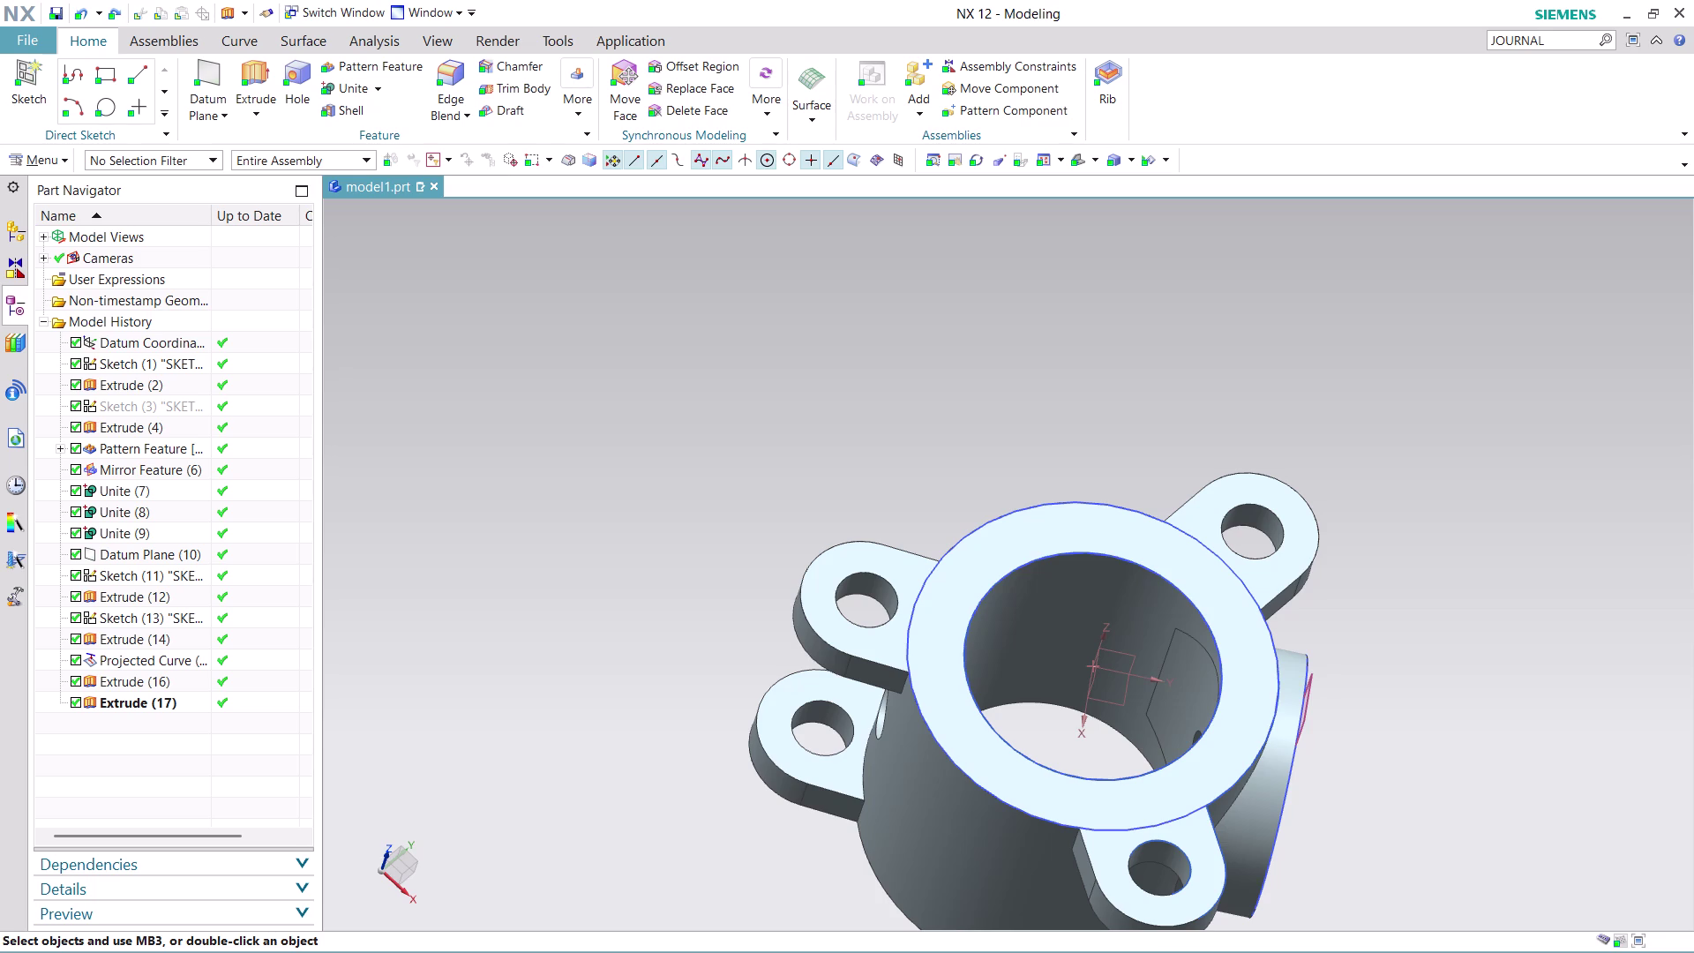
Orbit to view the side boss, then start a task-environment sketch and abandon it.
scroll(down, 3)
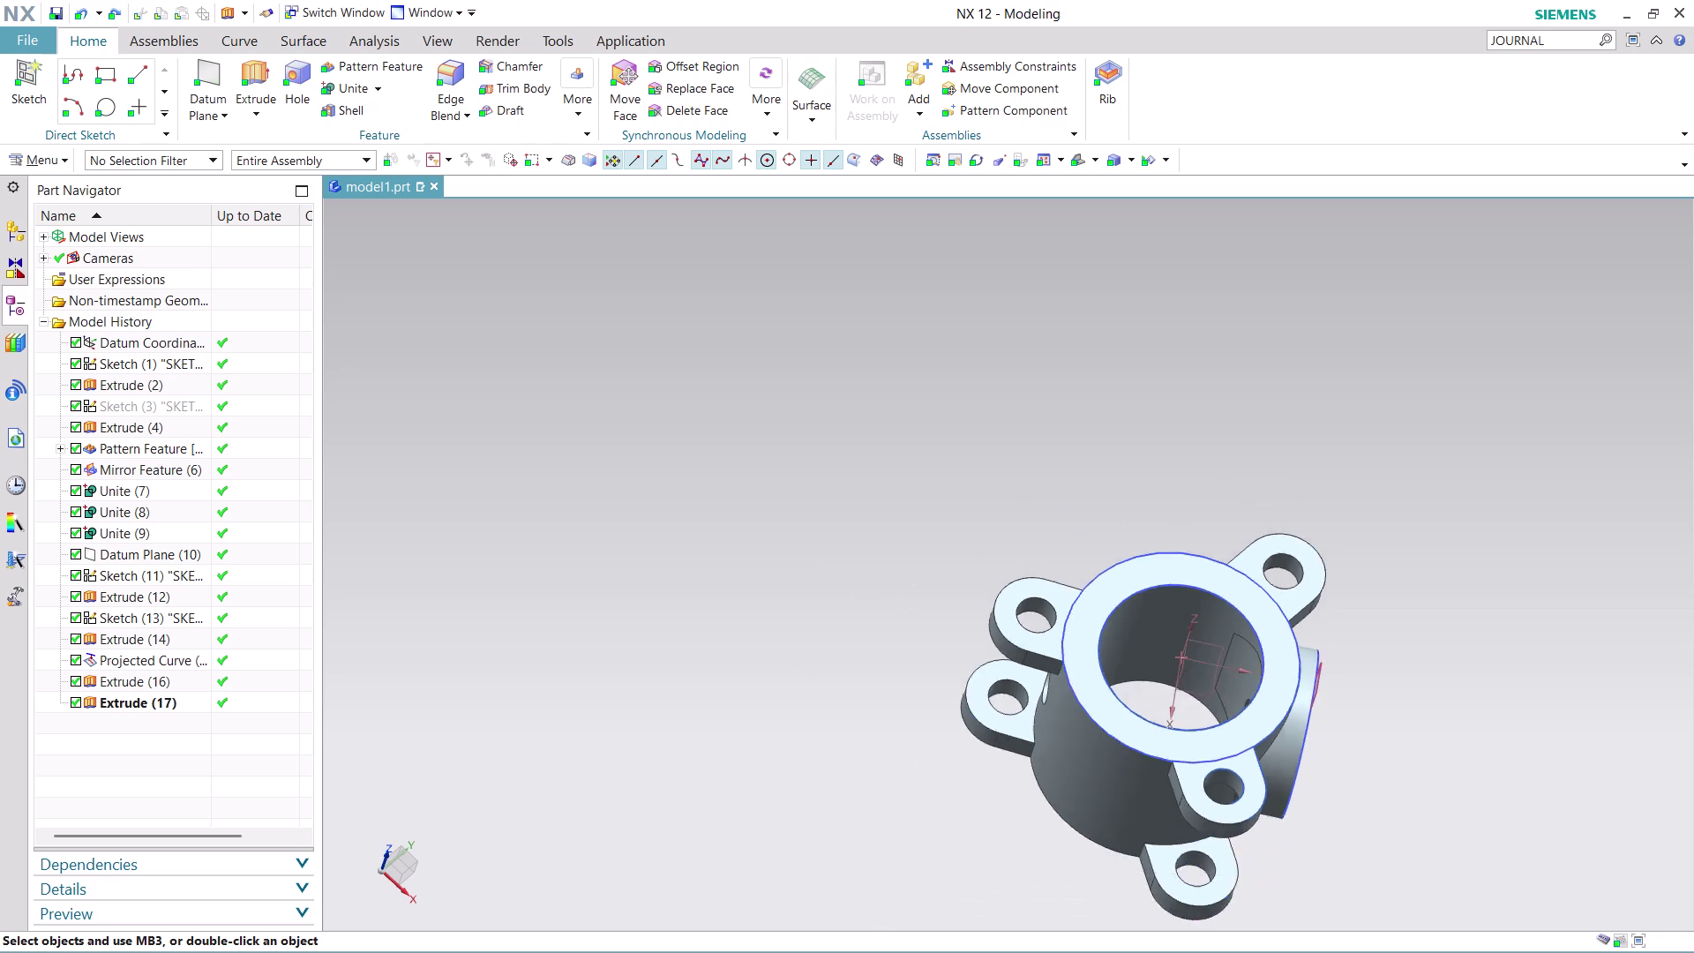
scroll(down, 3)
scroll(up, 3)
scroll(up, 3)
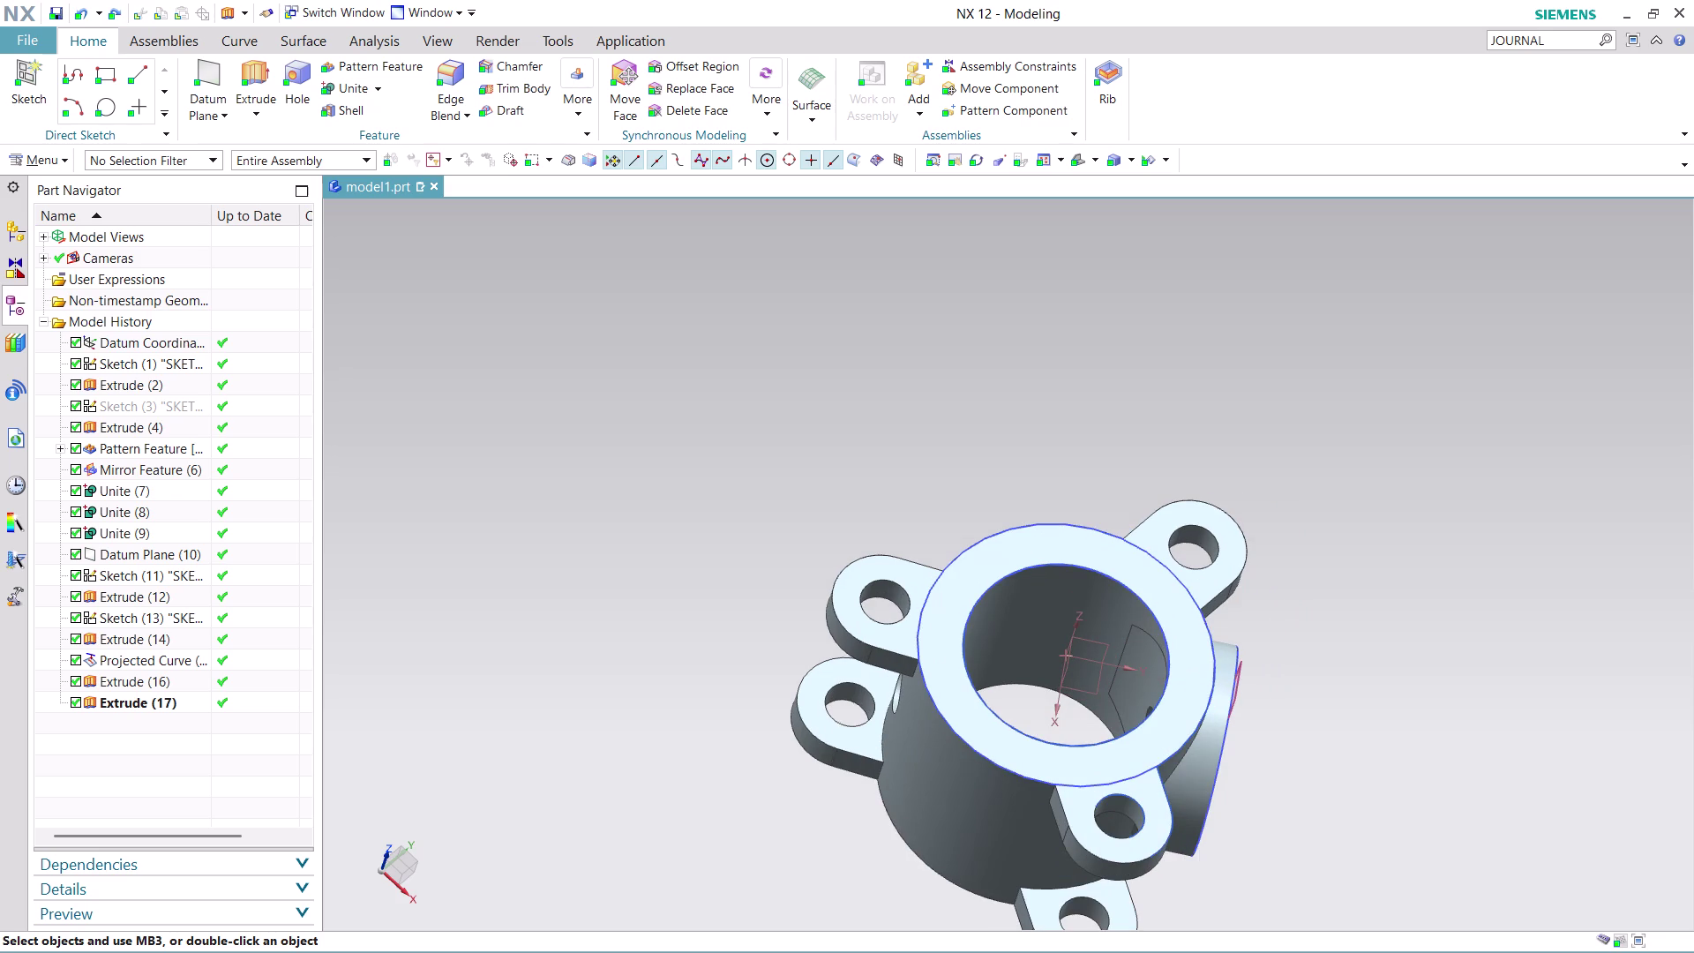
middle_drag(1398, 576, 1361, 549)
scroll(up, 3)
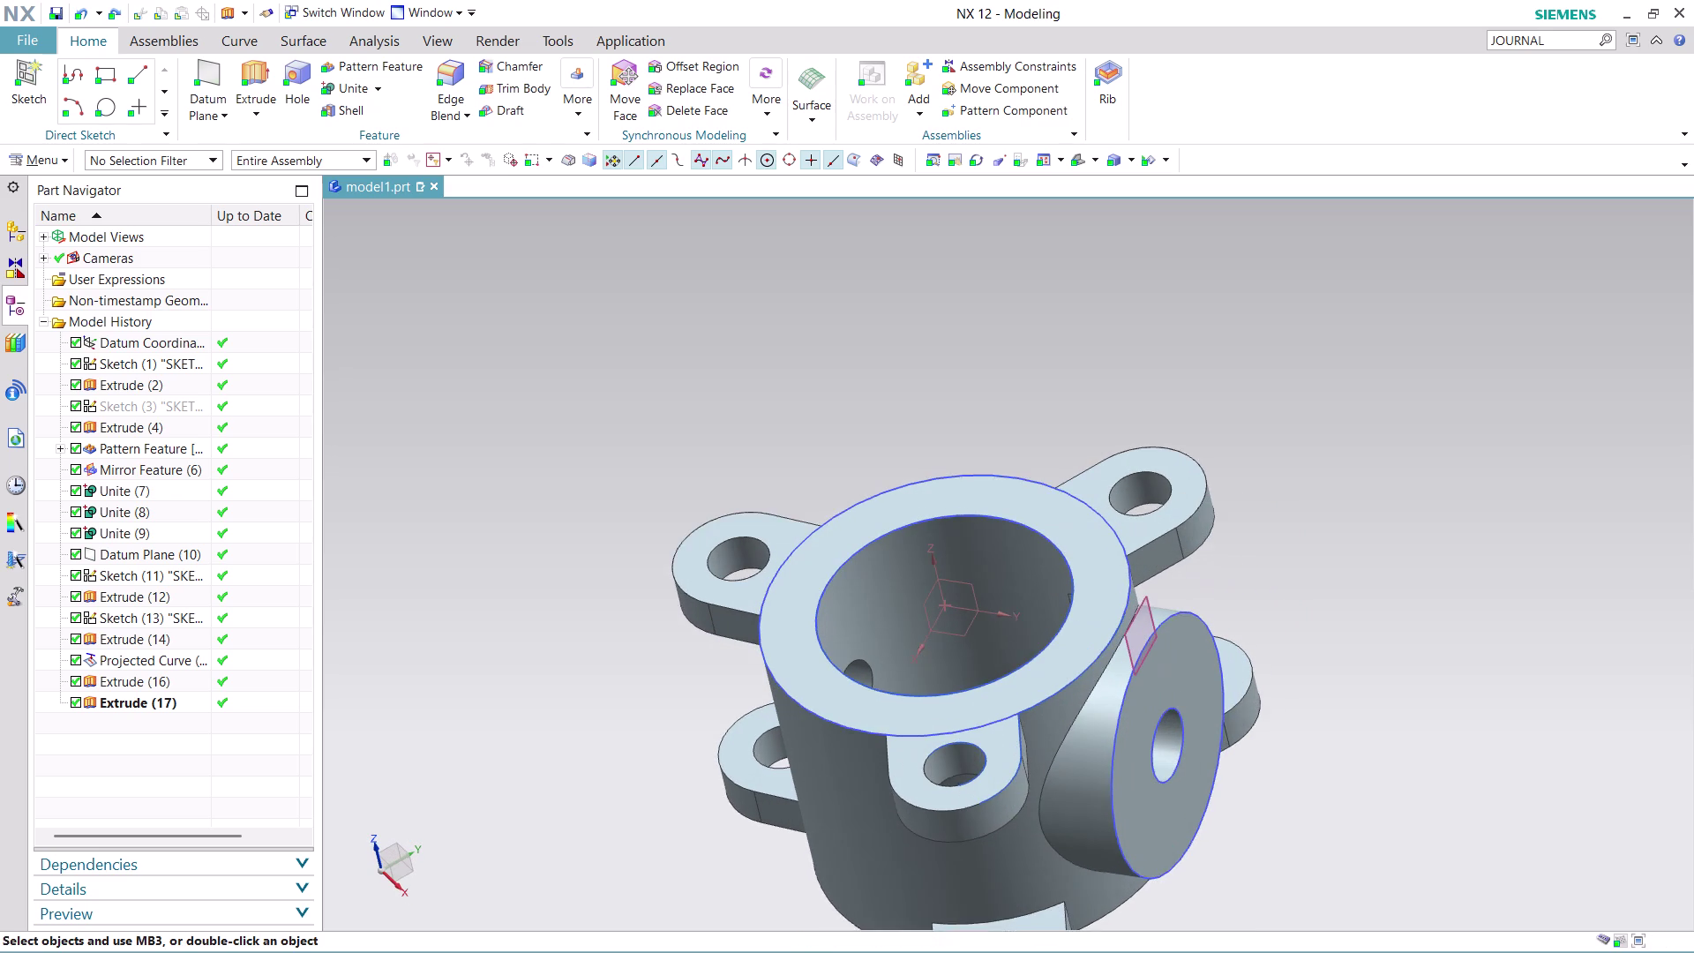
scroll(up, 3)
scroll(down, 3)
scroll(up, 3)
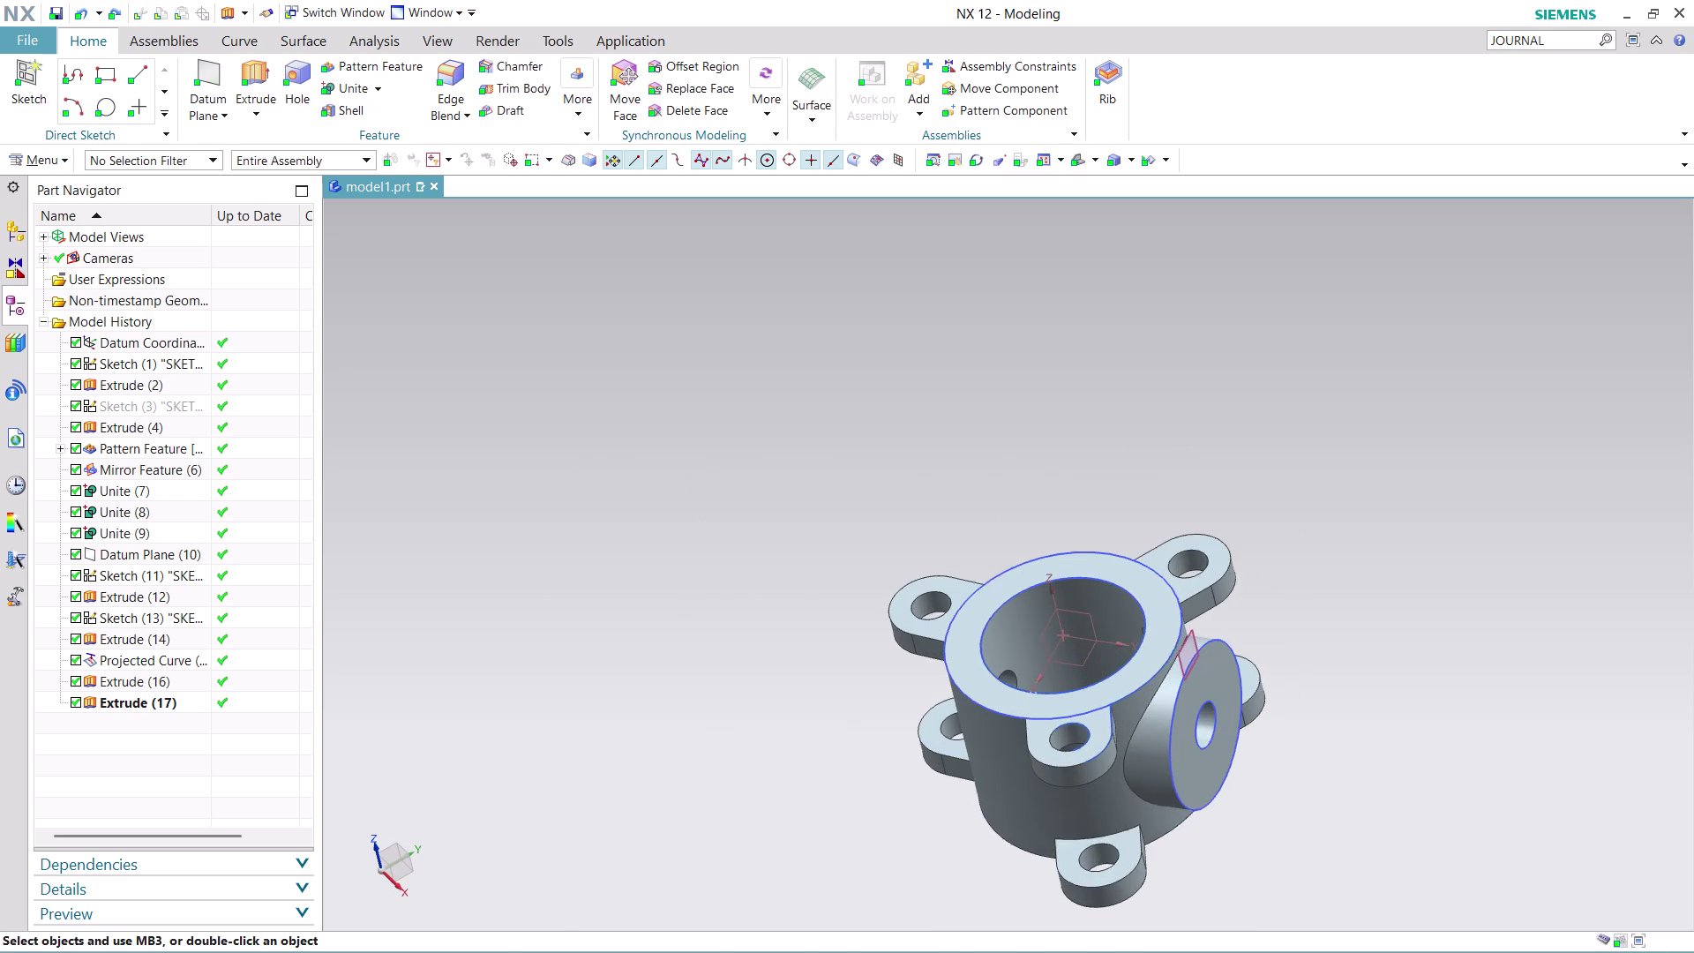
scroll(up, 3)
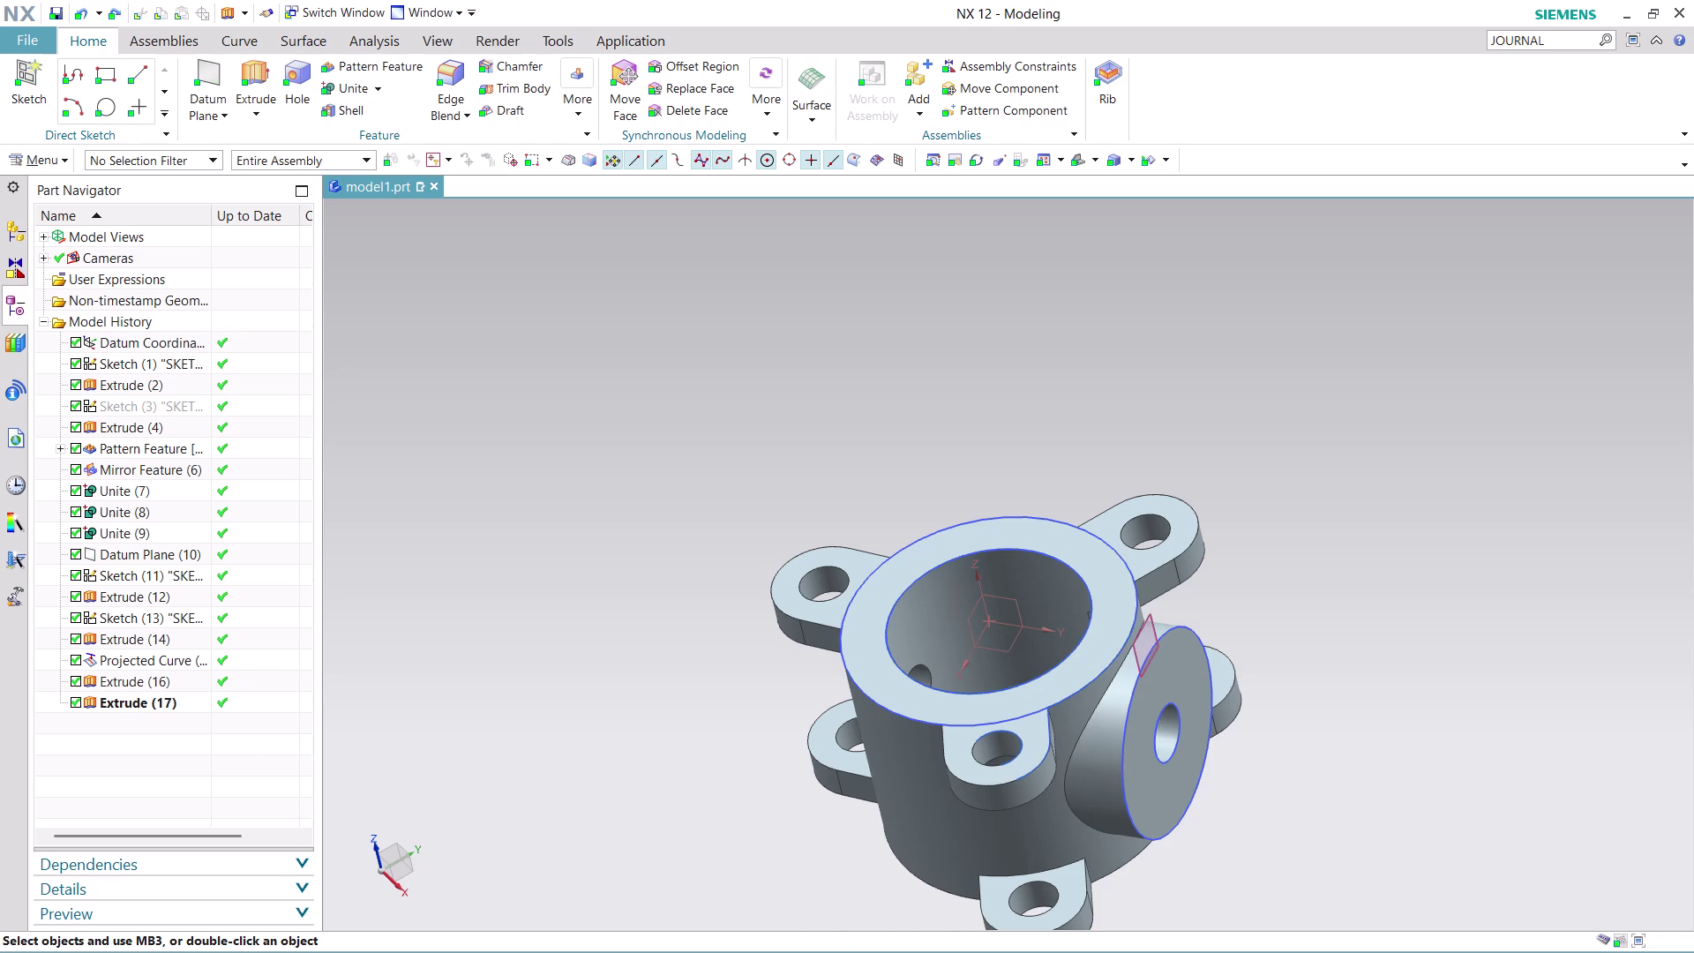
click(45, 156)
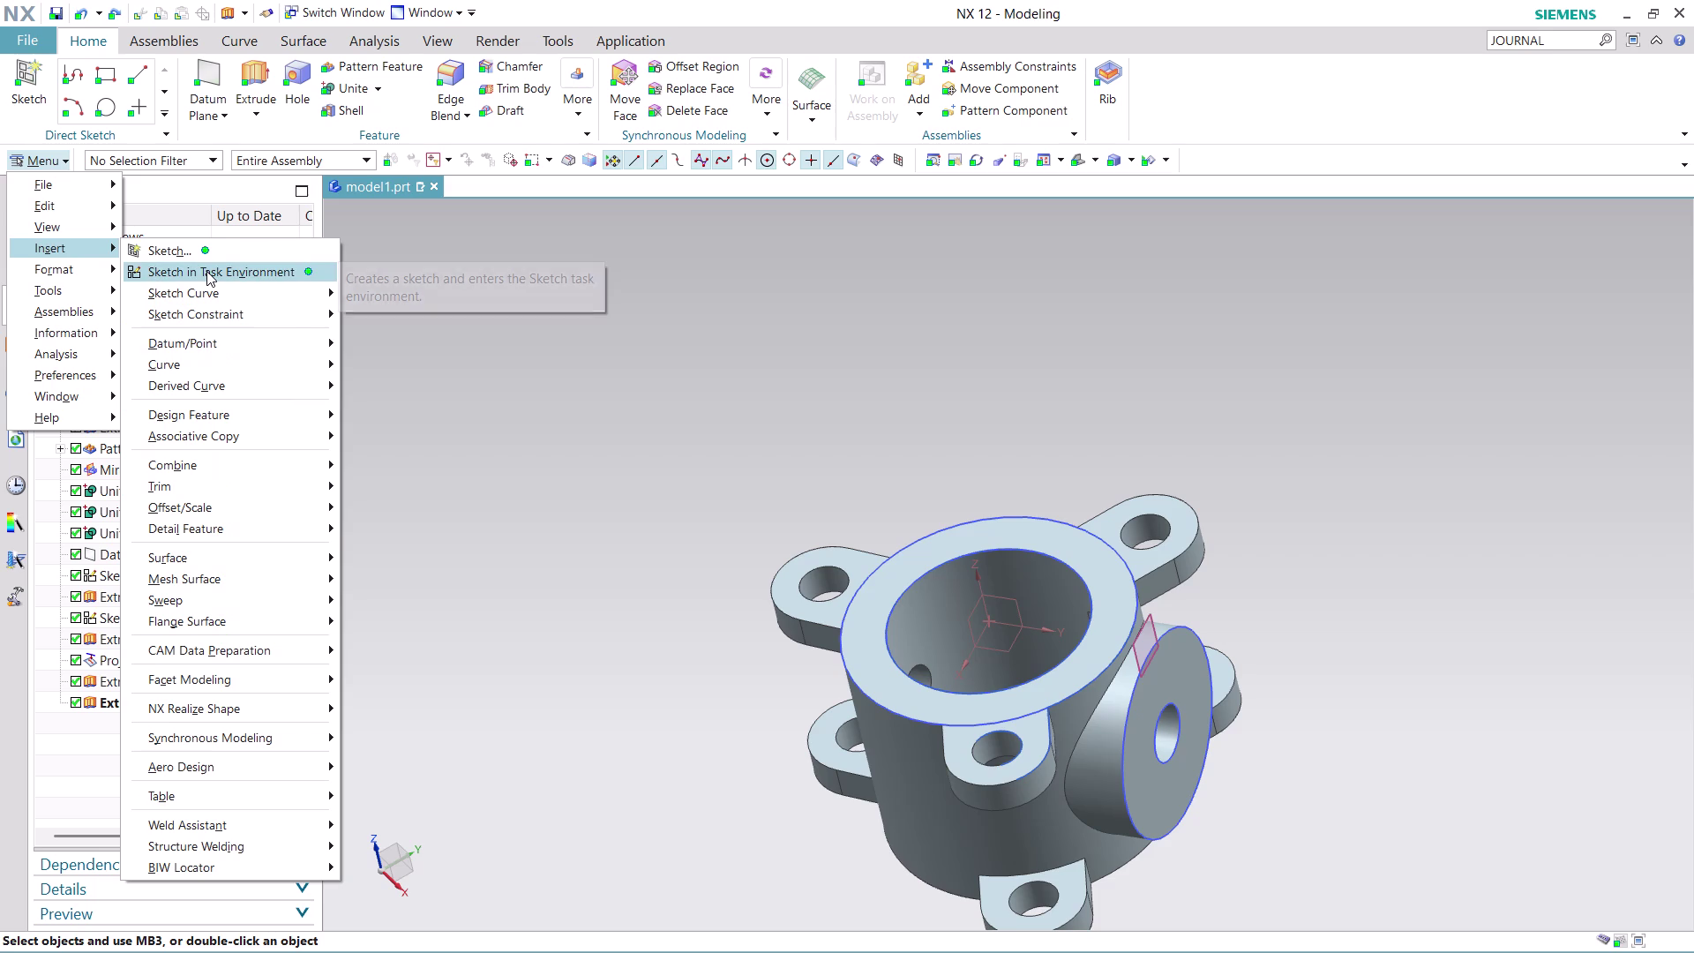
click(206, 271)
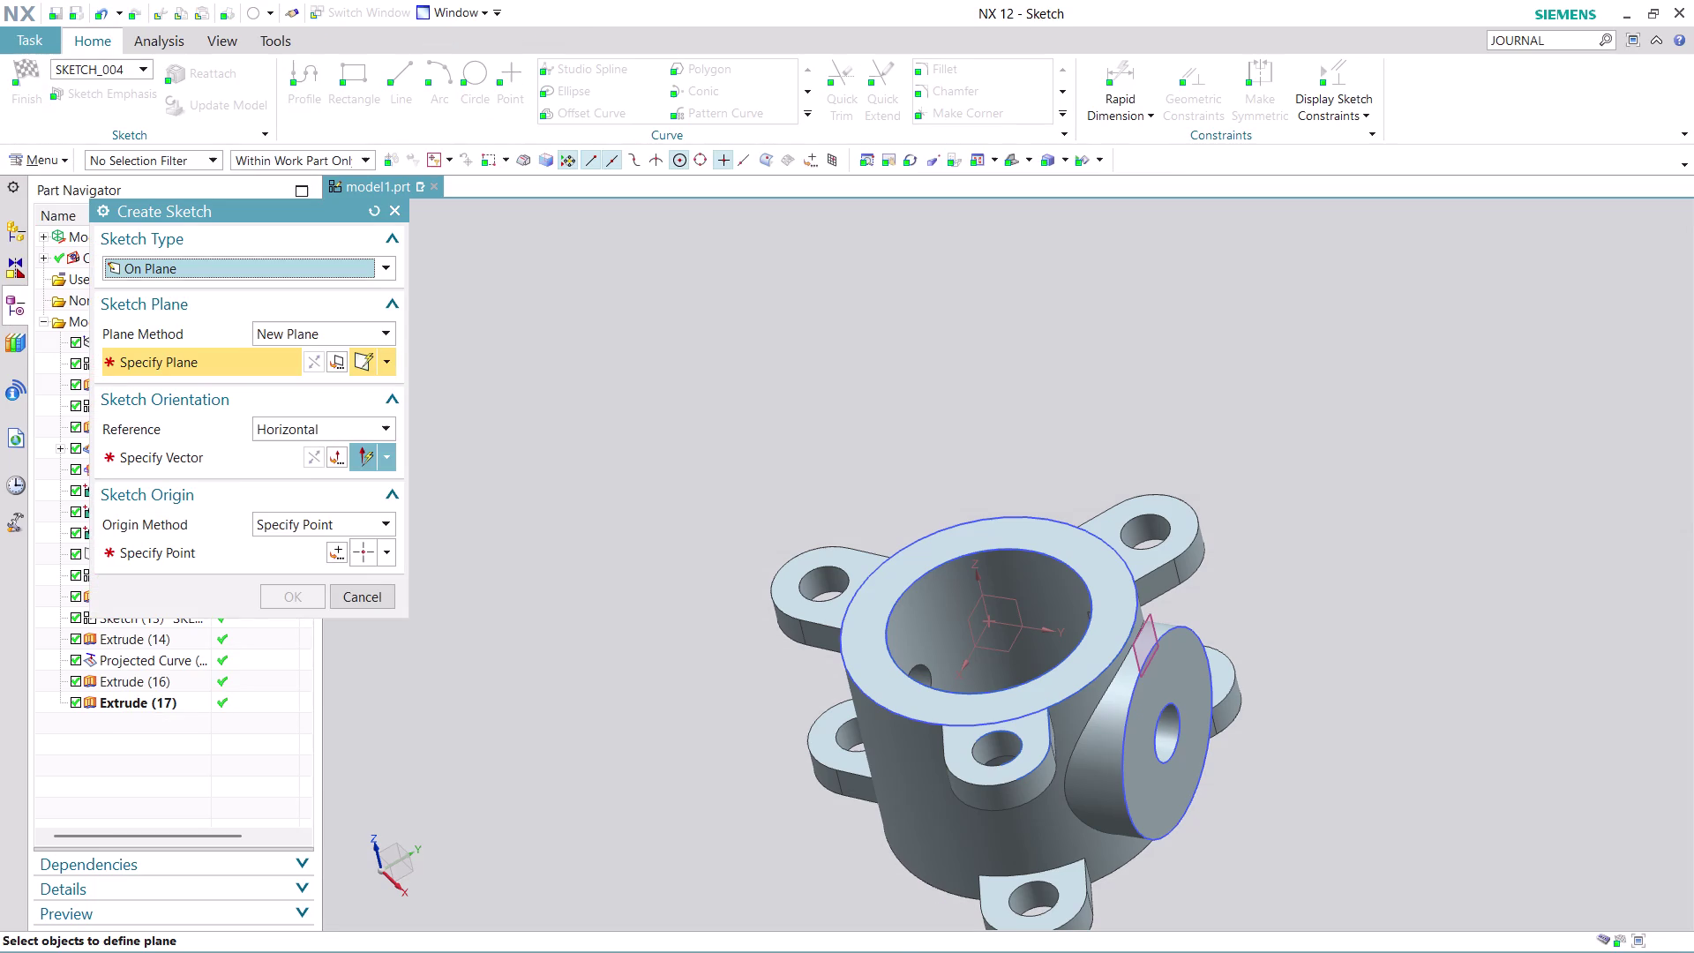
click(387, 595)
Create a datum plane offset 160 mm from the existing datum plane.
click(213, 82)
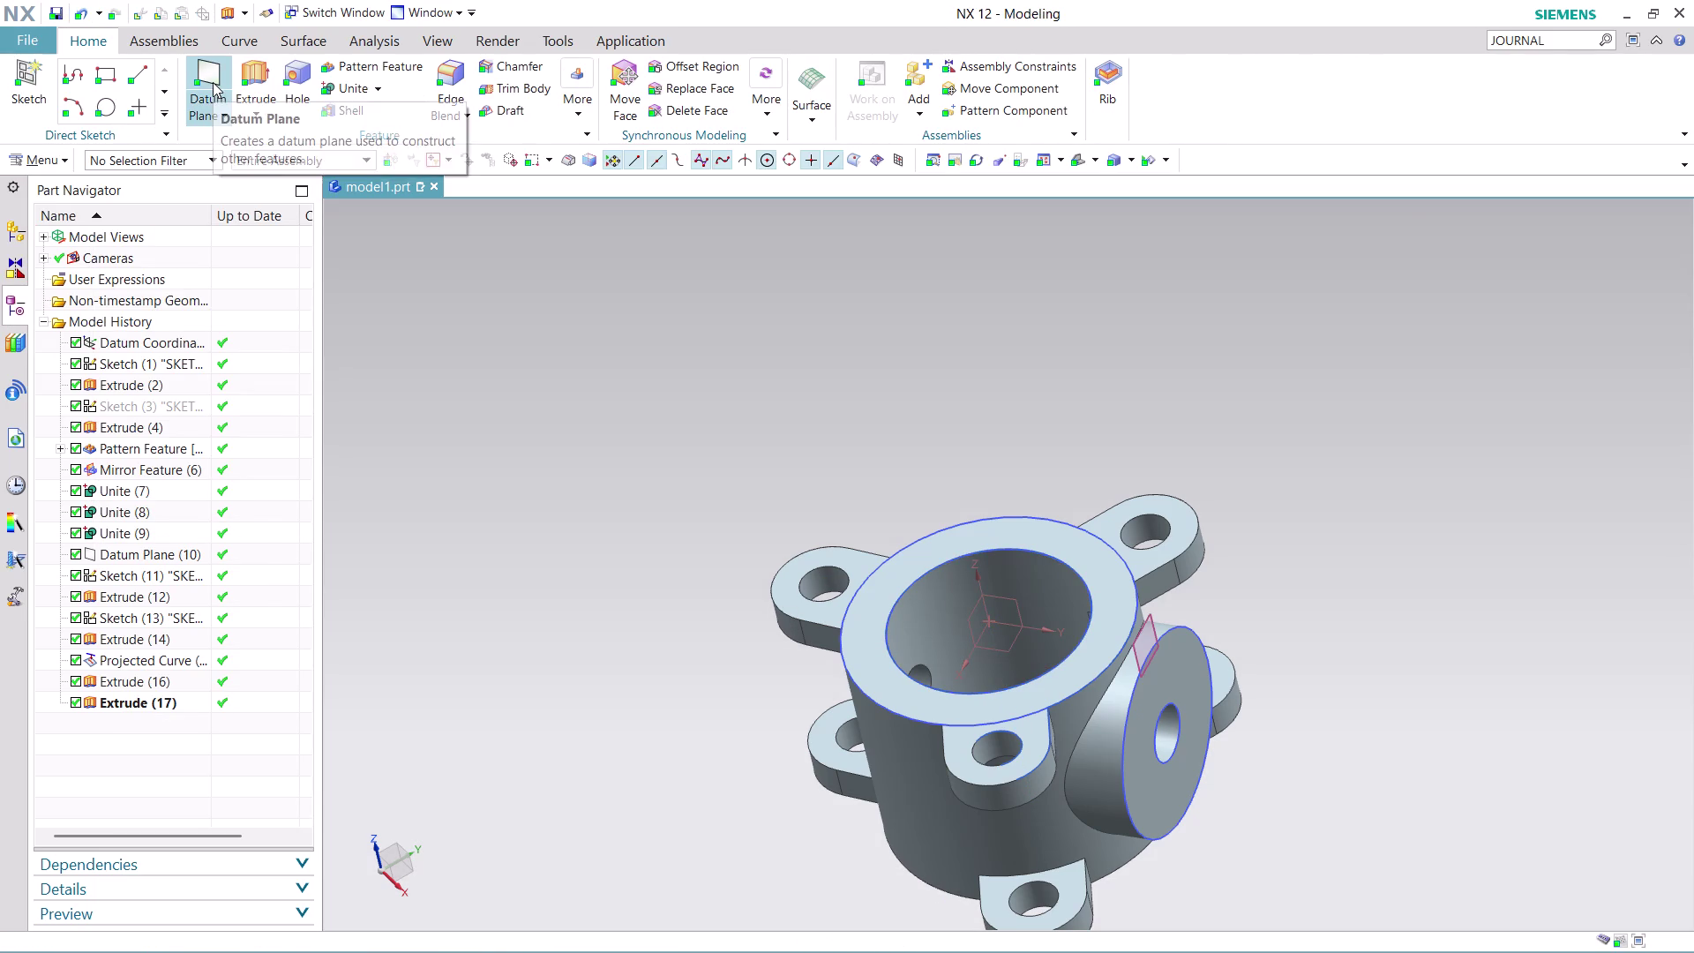
click(967, 620)
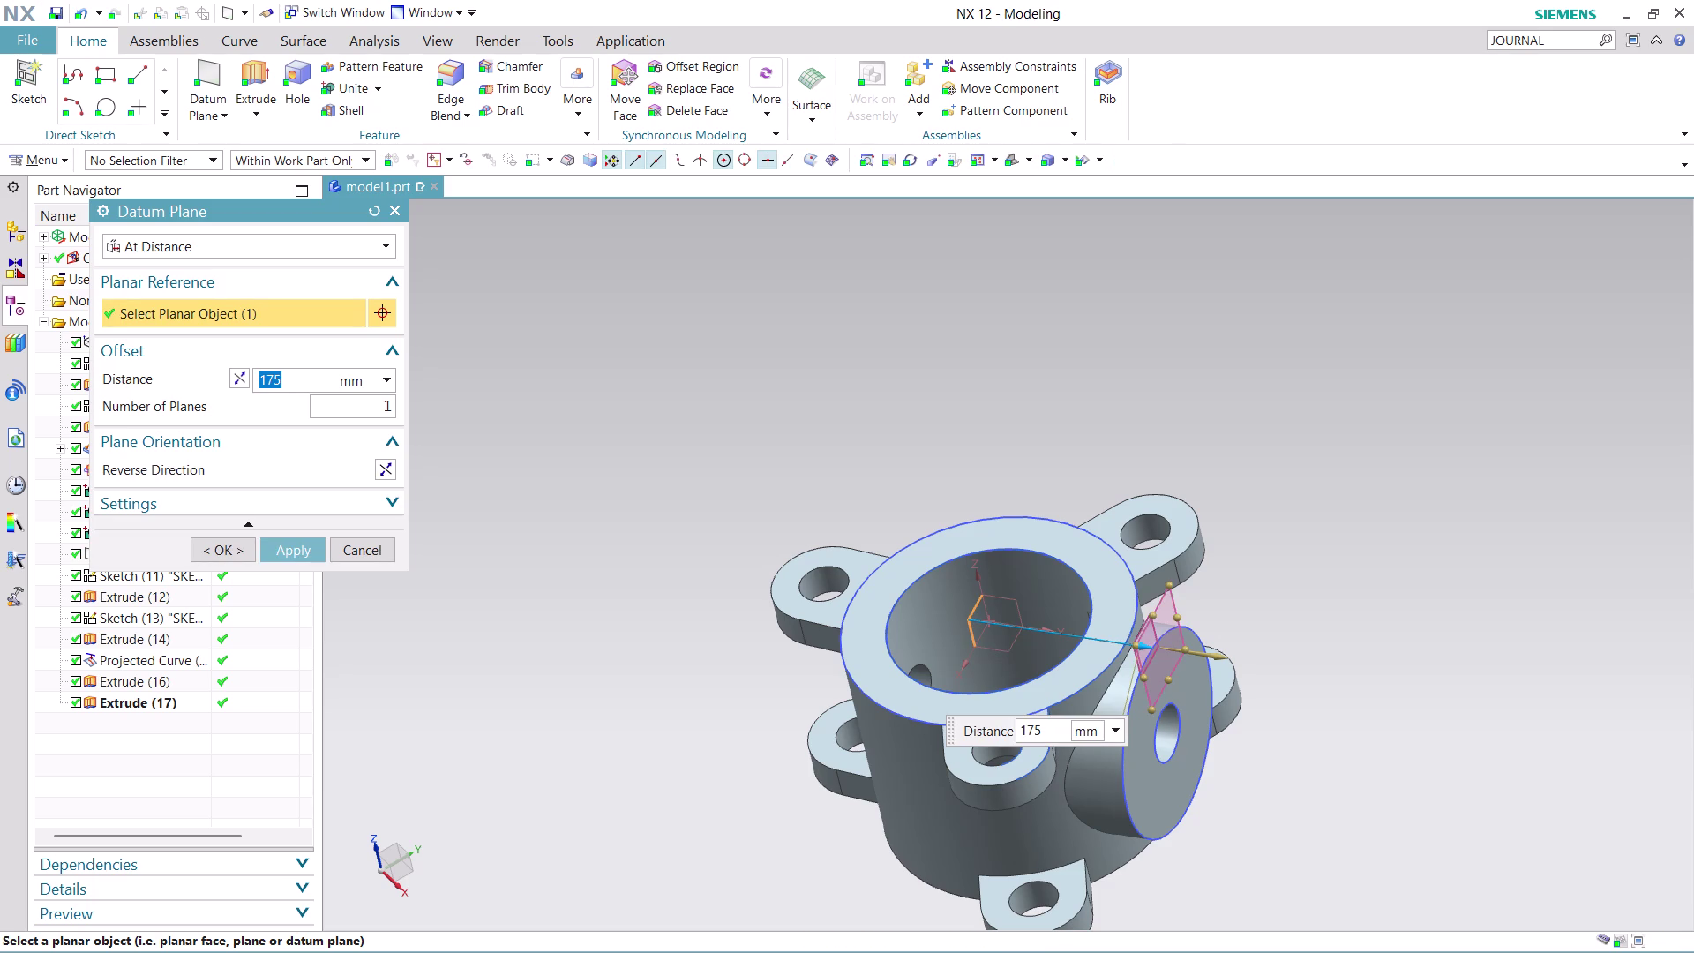
key(1)
text(60)
click(232, 377)
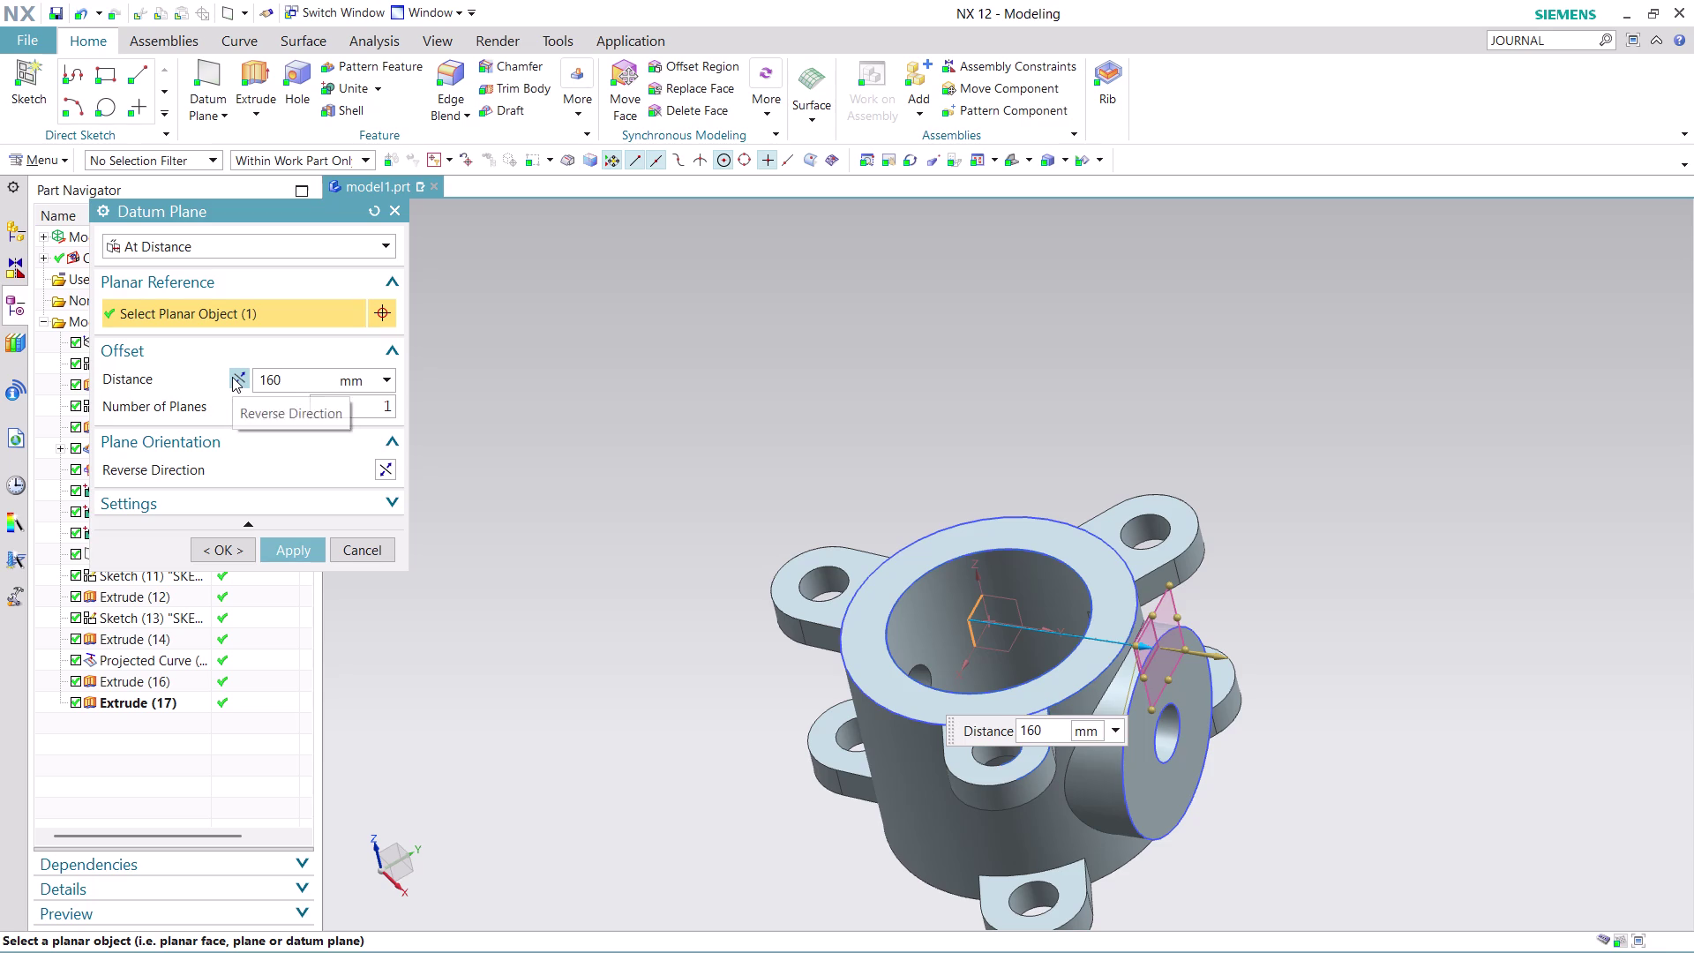
click(296, 547)
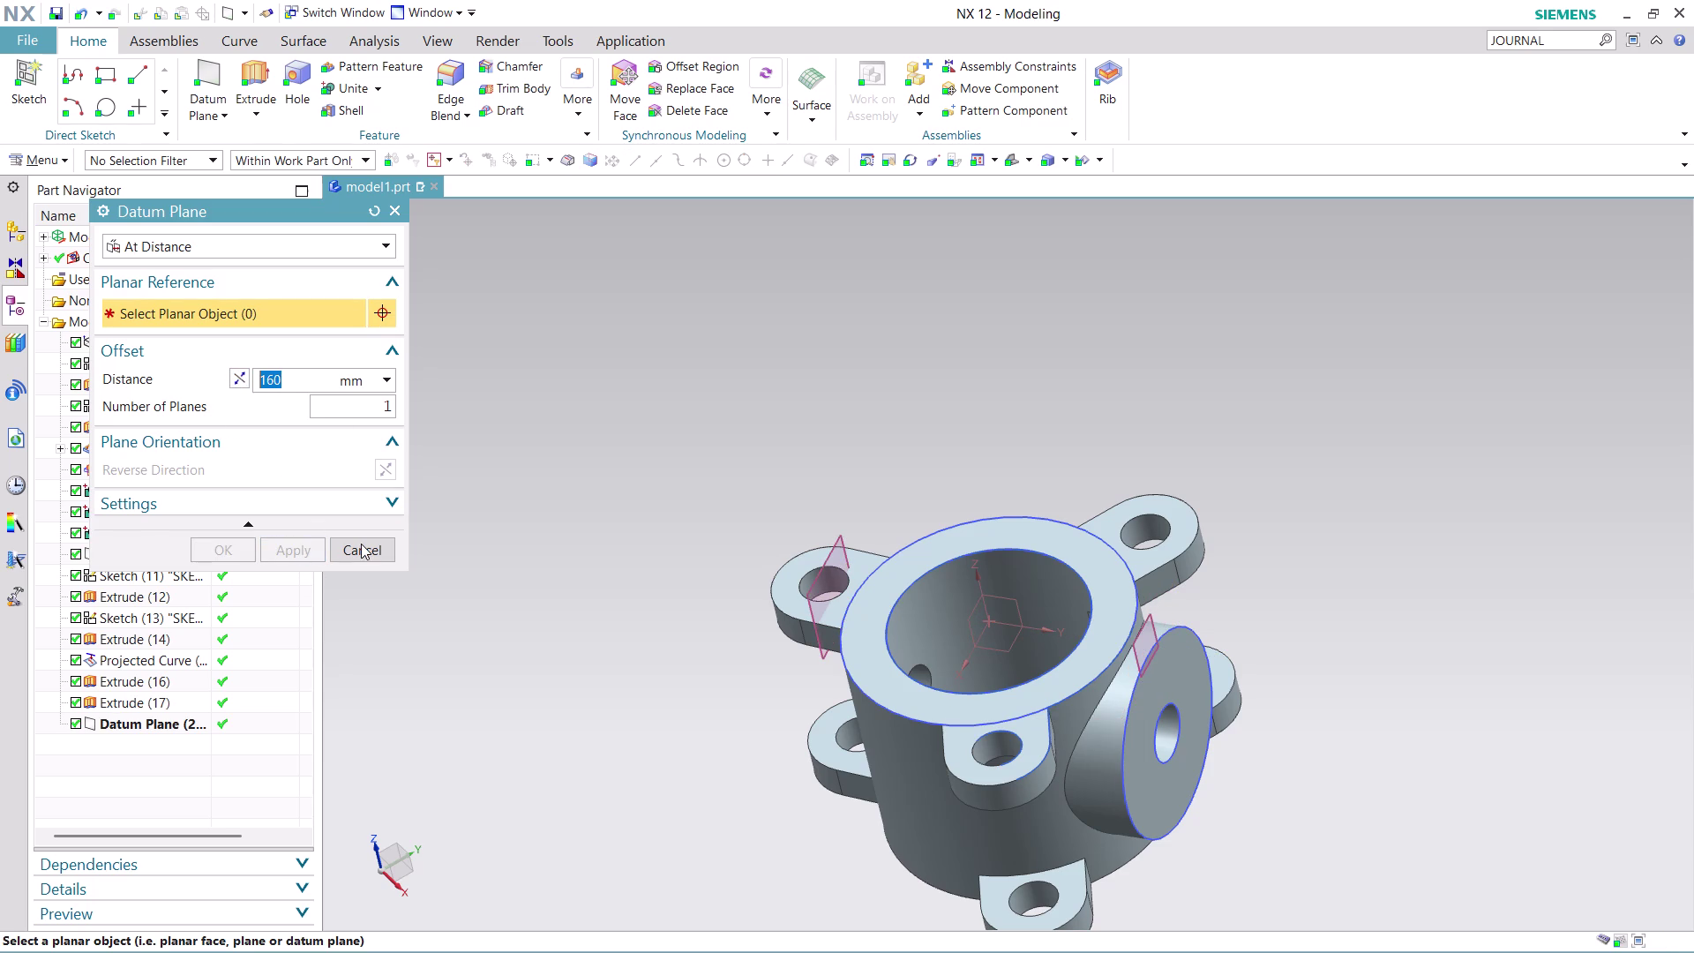
click(361, 543)
Orbit to inspect the new plane and begin a new sketch in the task environment.
middle_drag(938, 444, 919, 420)
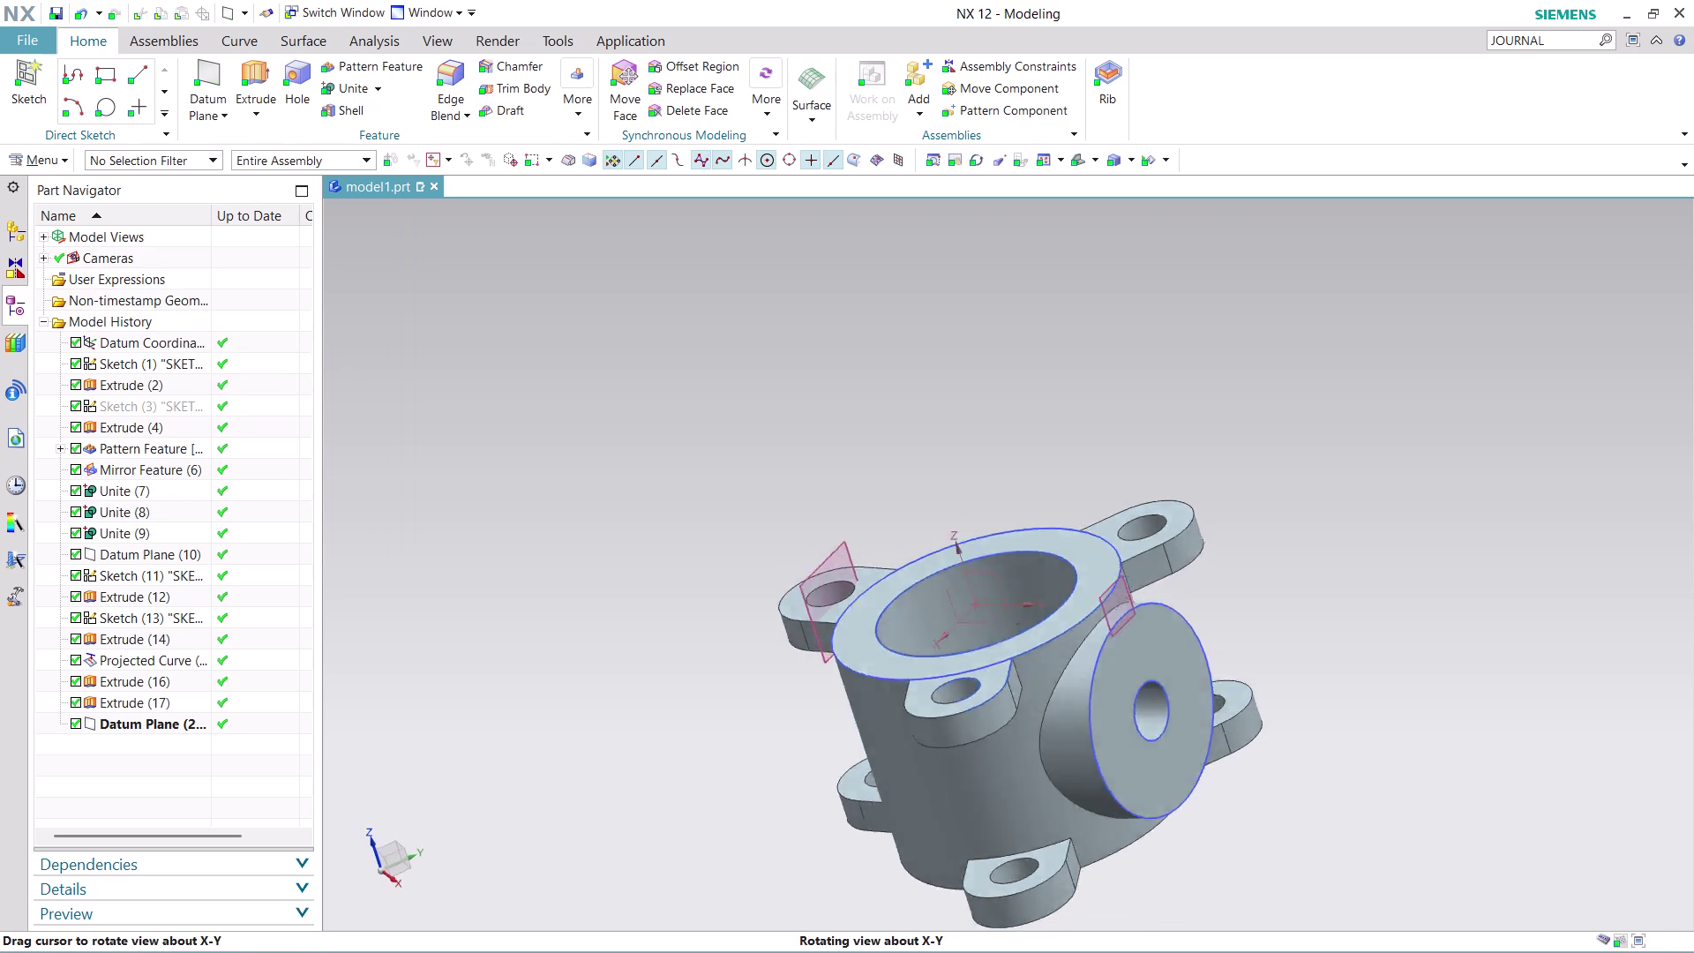
middle_drag(920, 420, 1058, 461)
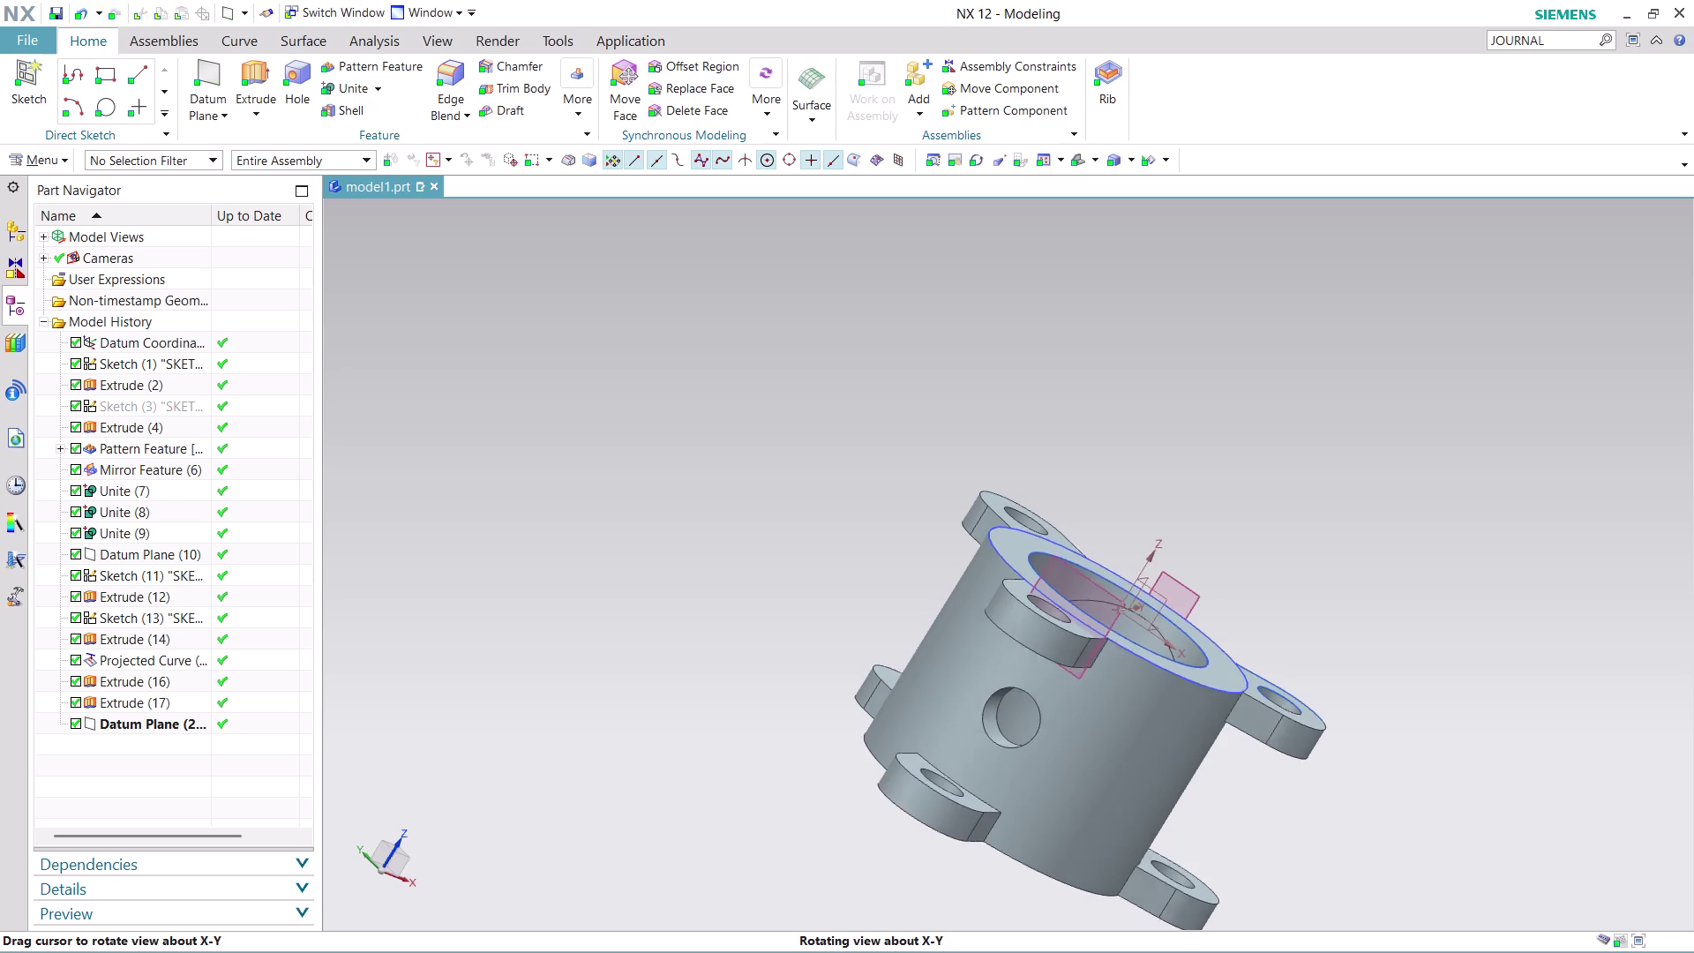
middle_drag(1058, 461, 1061, 468)
click(40, 165)
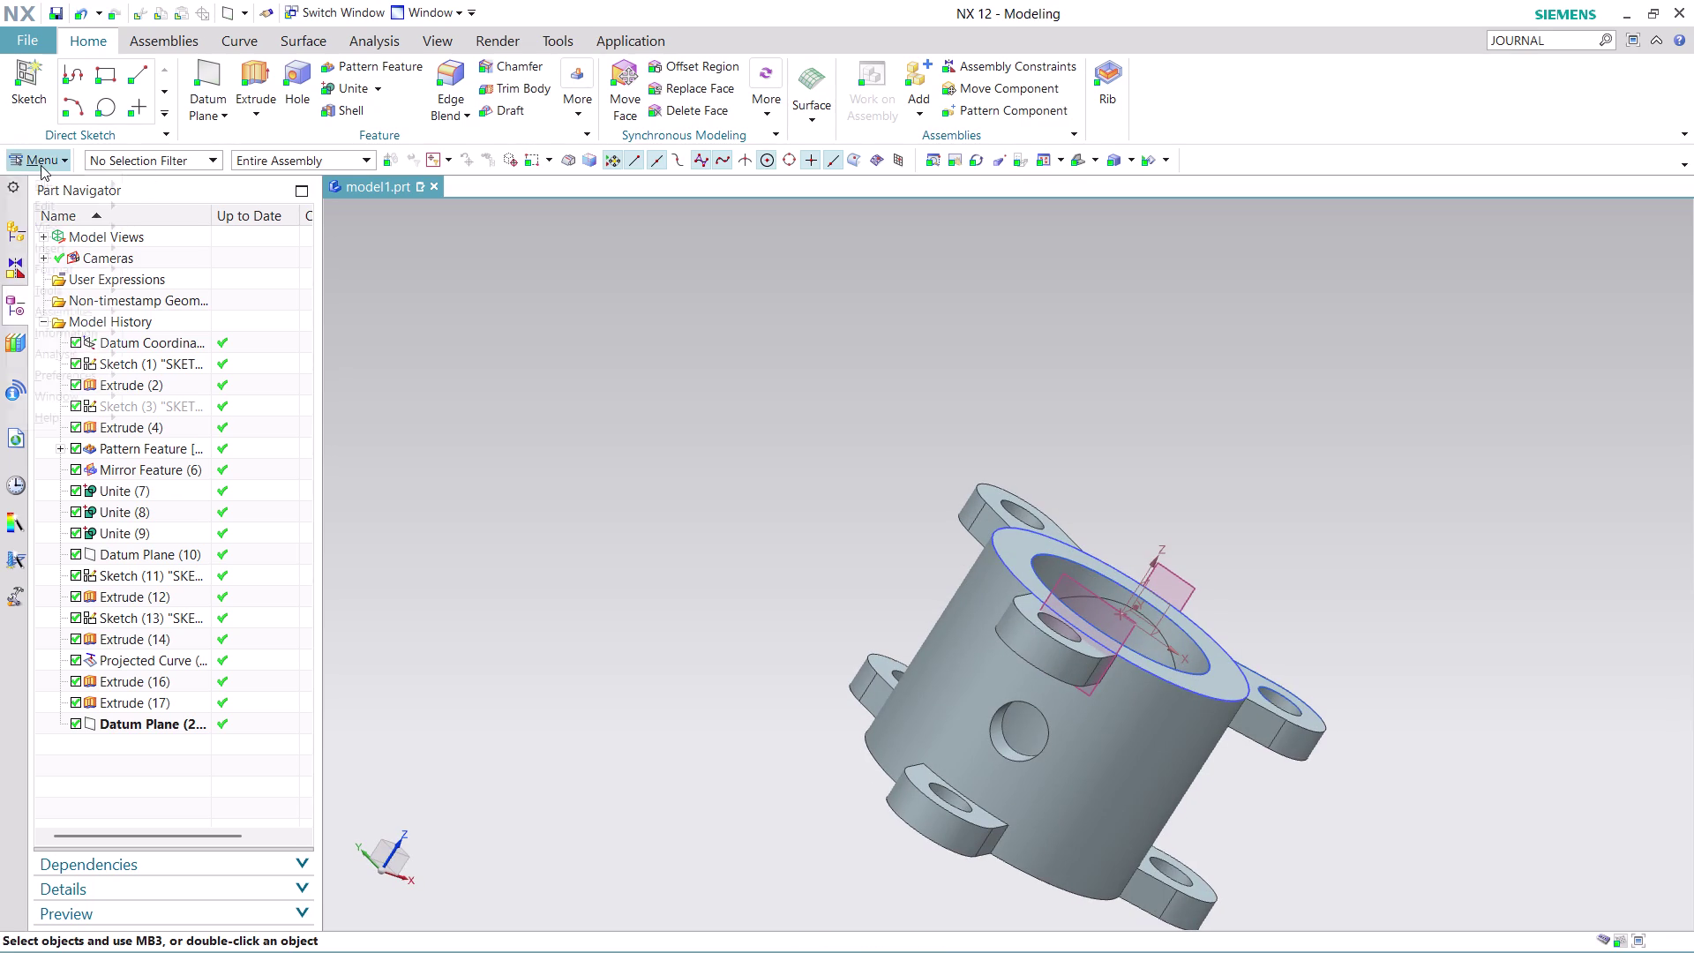
click(196, 265)
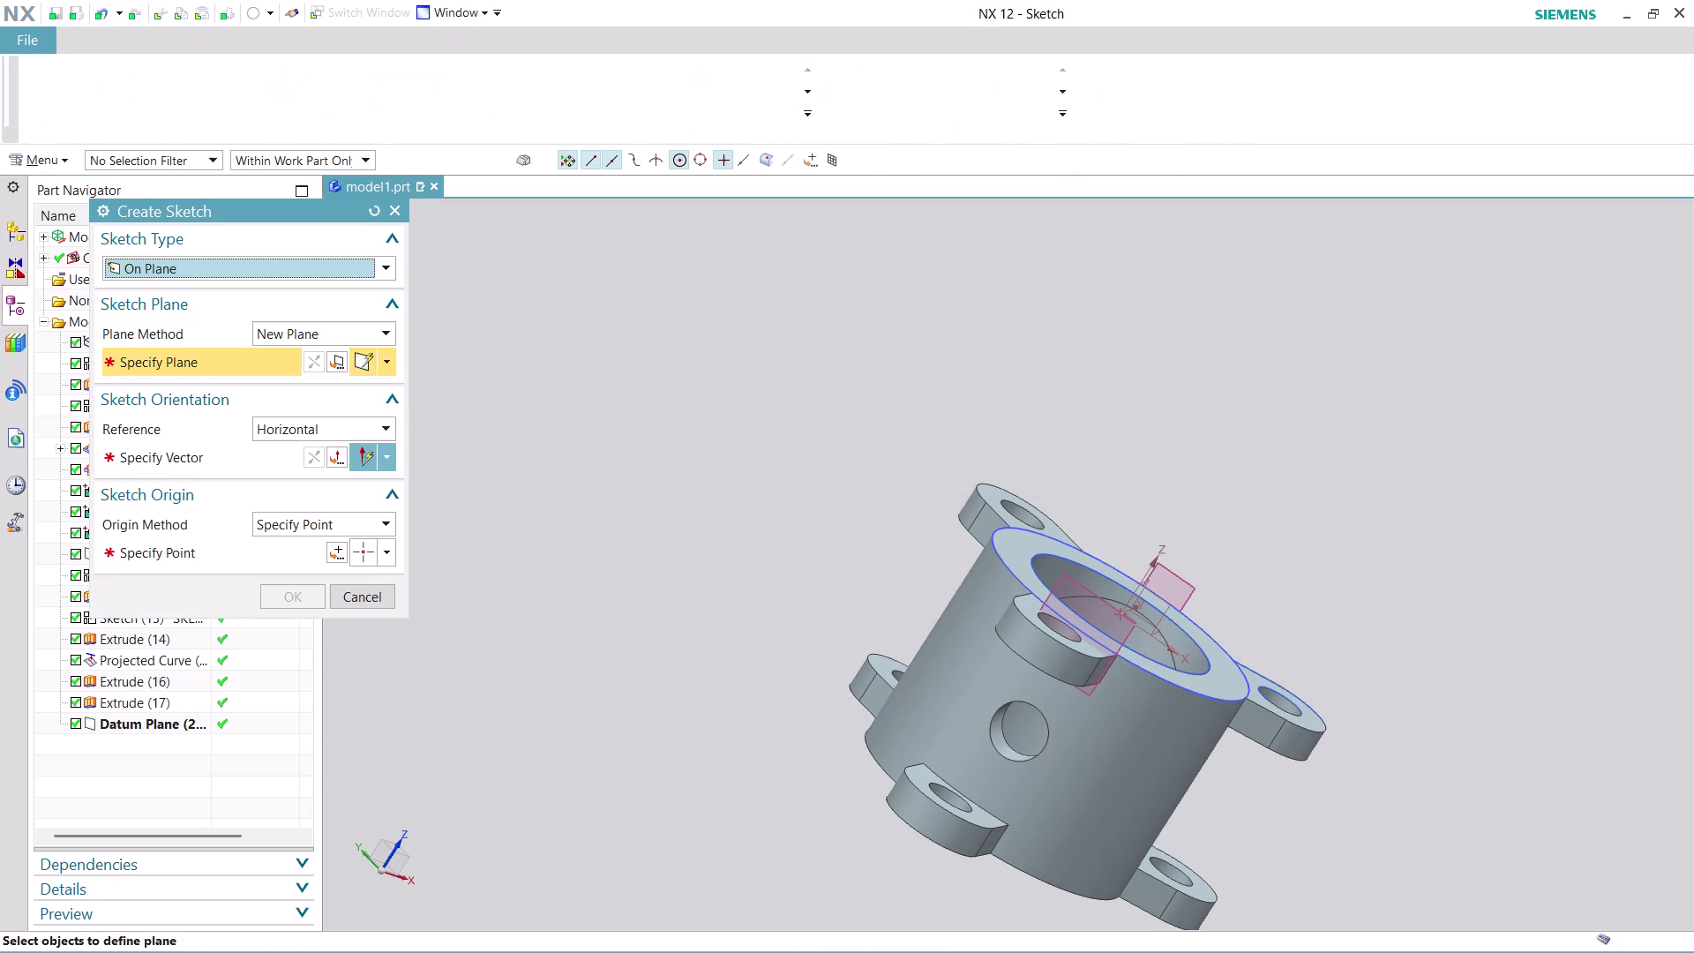
Place the sketch on the 160 mm offset datum plane with its origin at zero coordinates.
click(1126, 615)
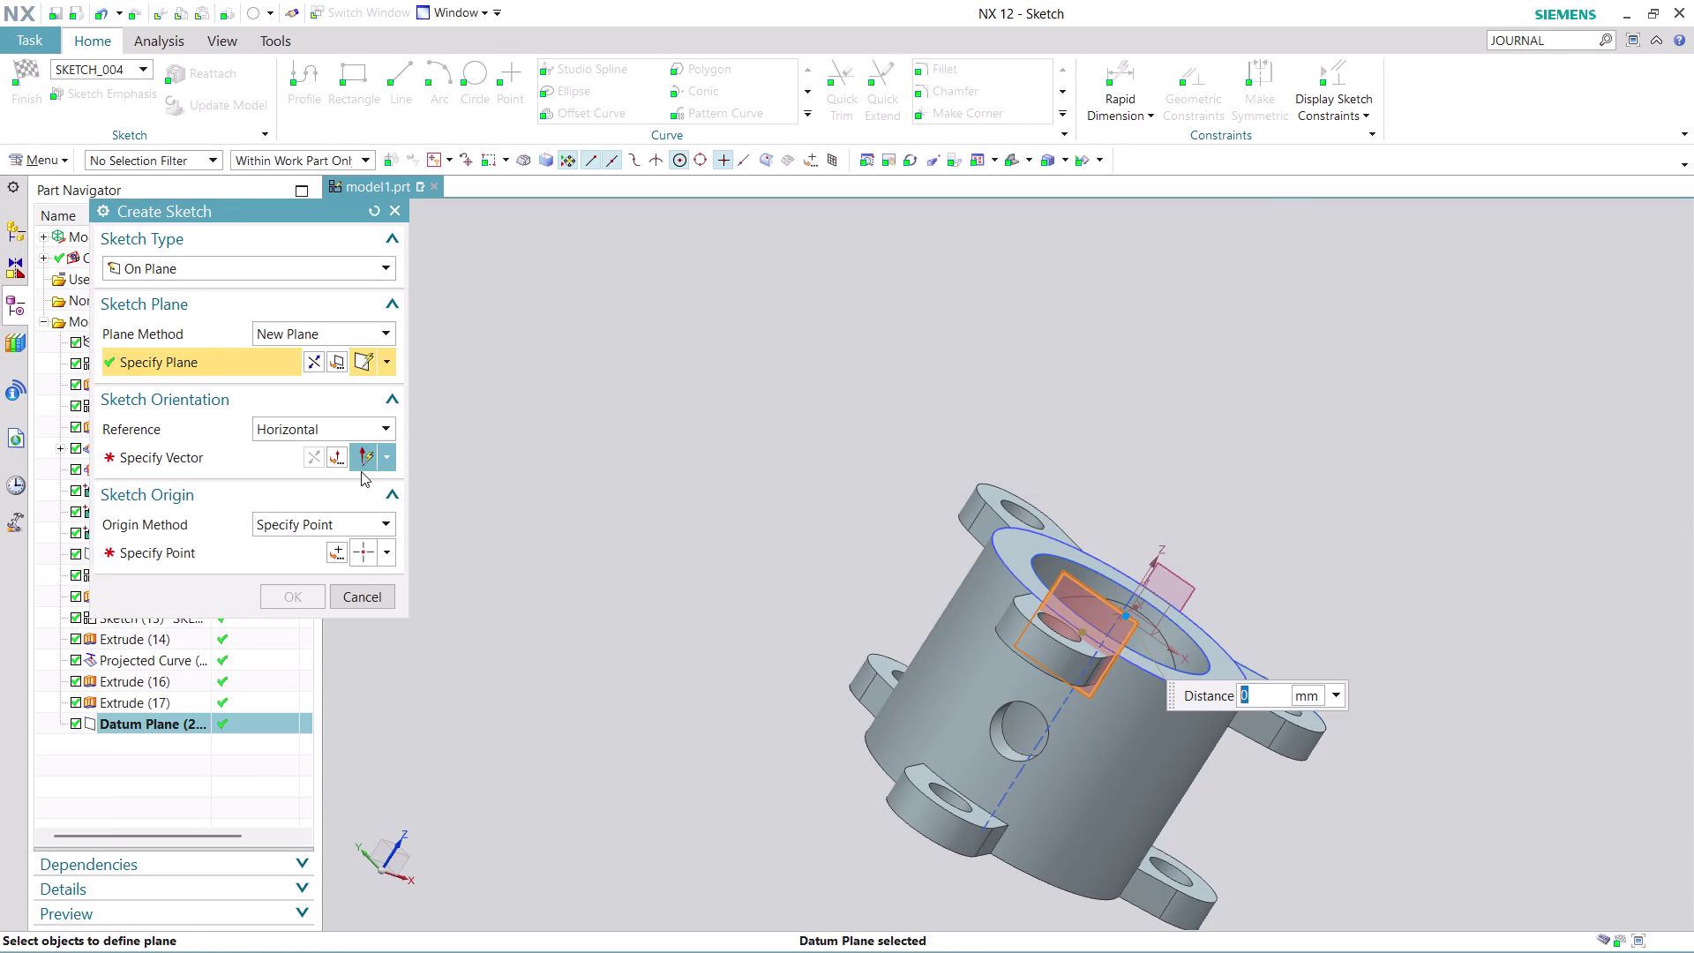
click(239, 466)
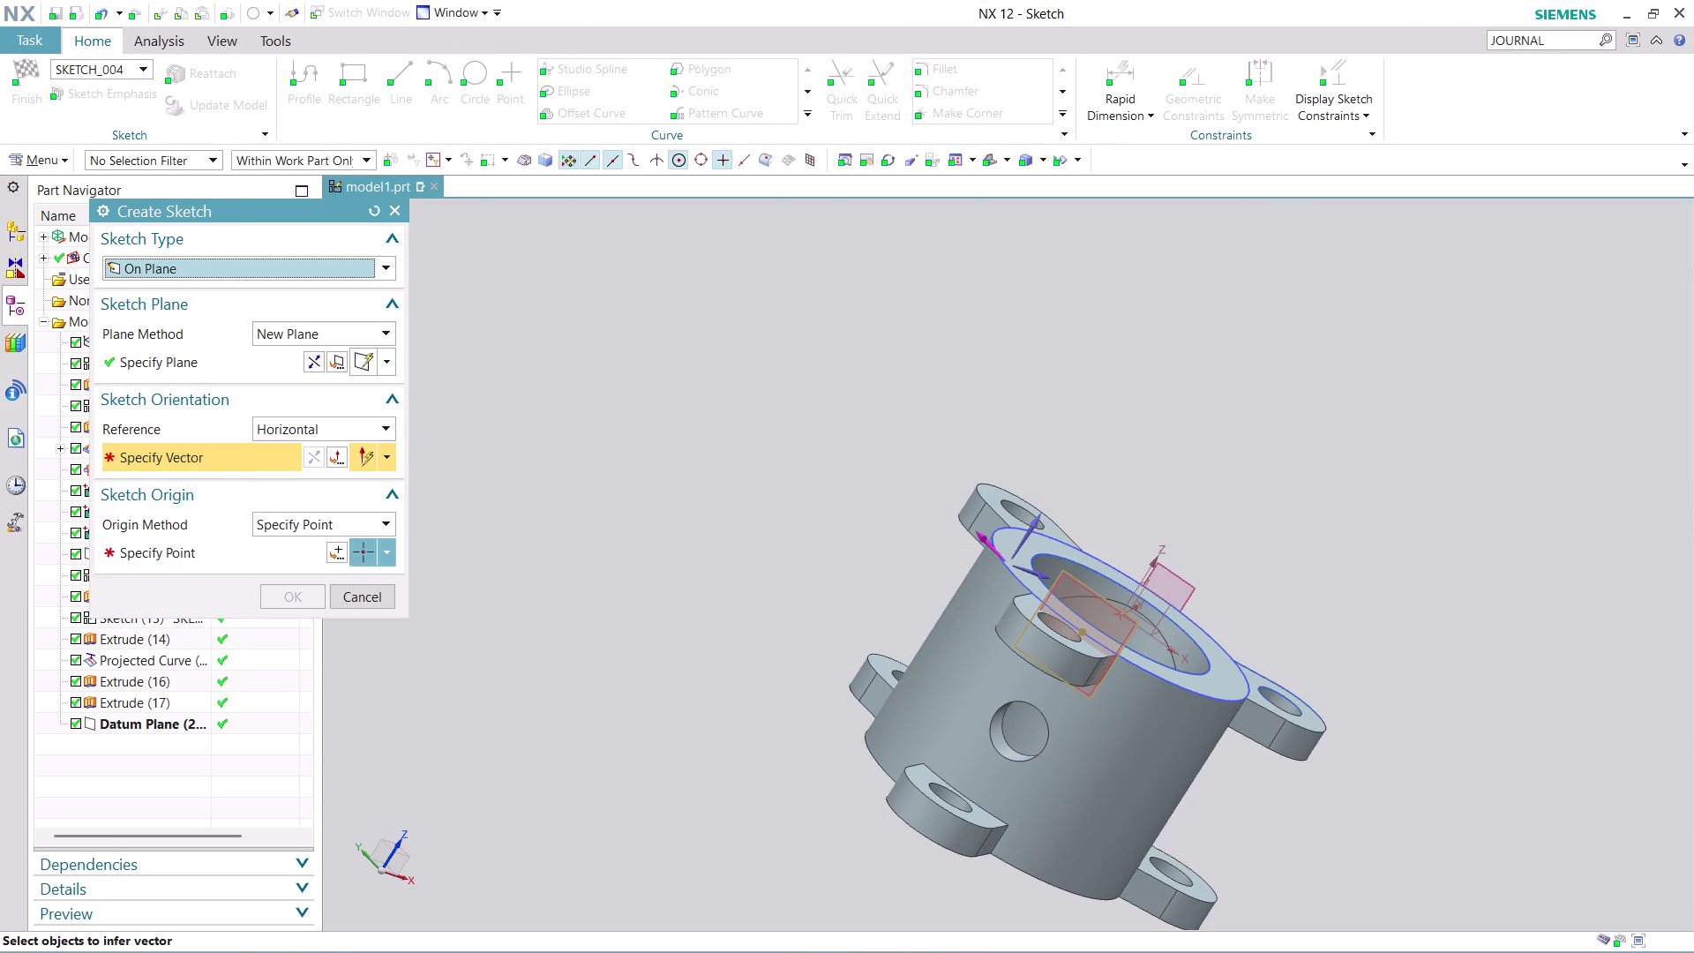
click(980, 534)
click(345, 550)
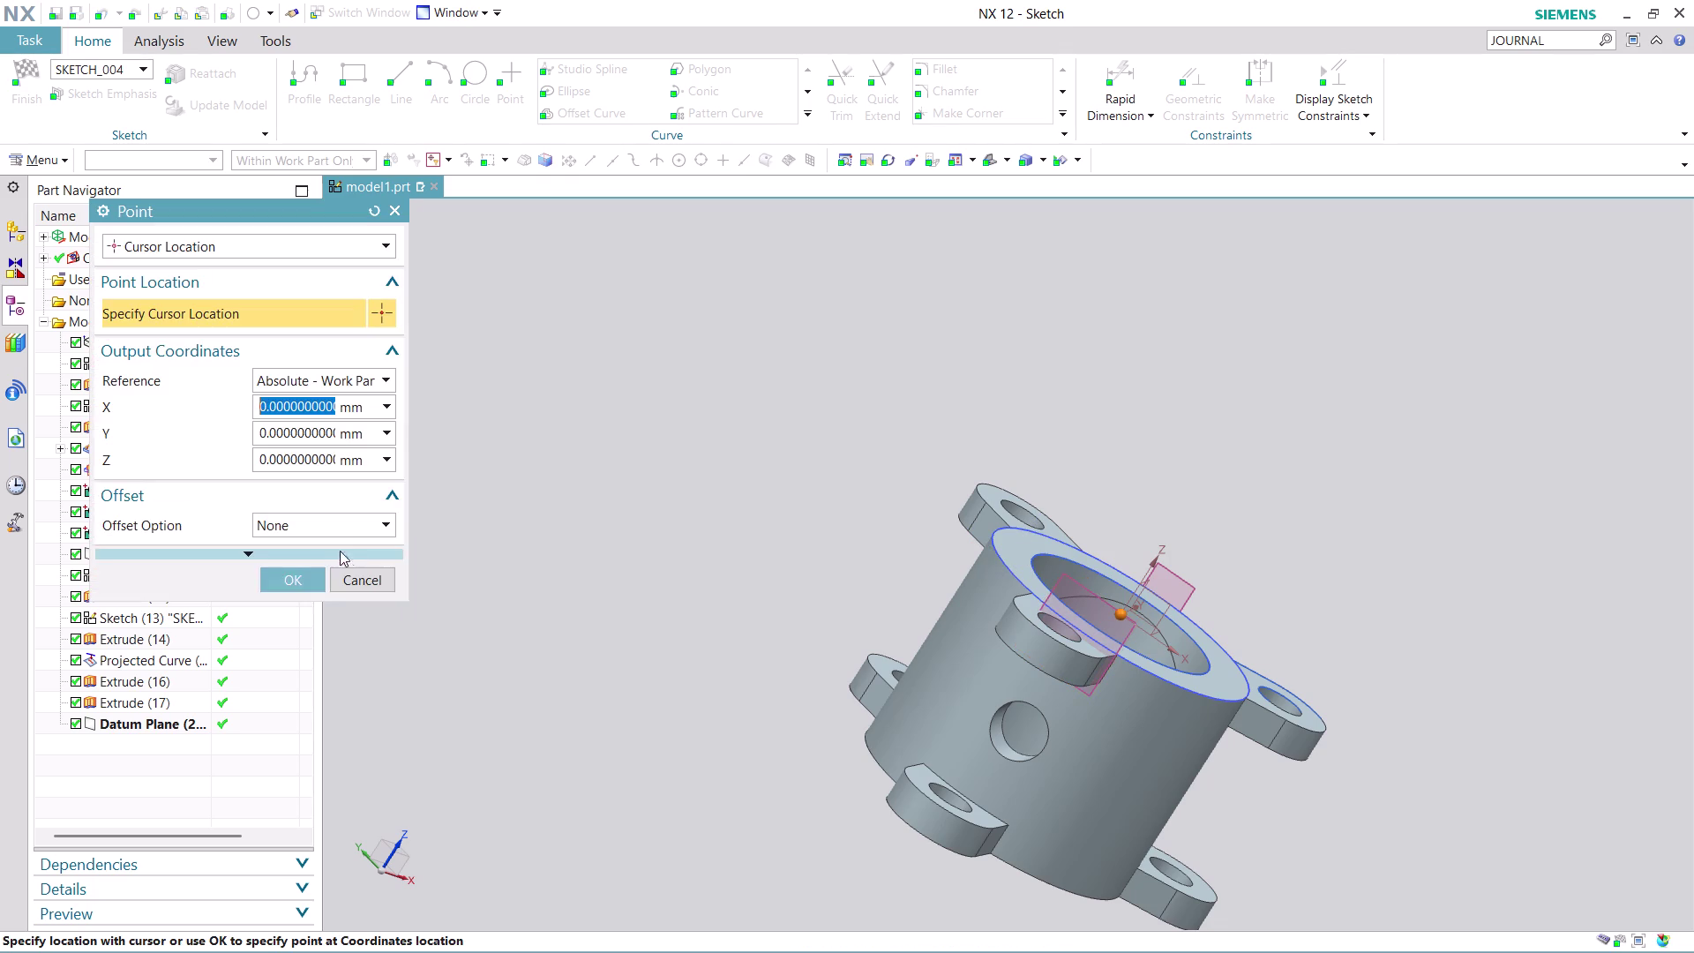
click(282, 568)
click(297, 590)
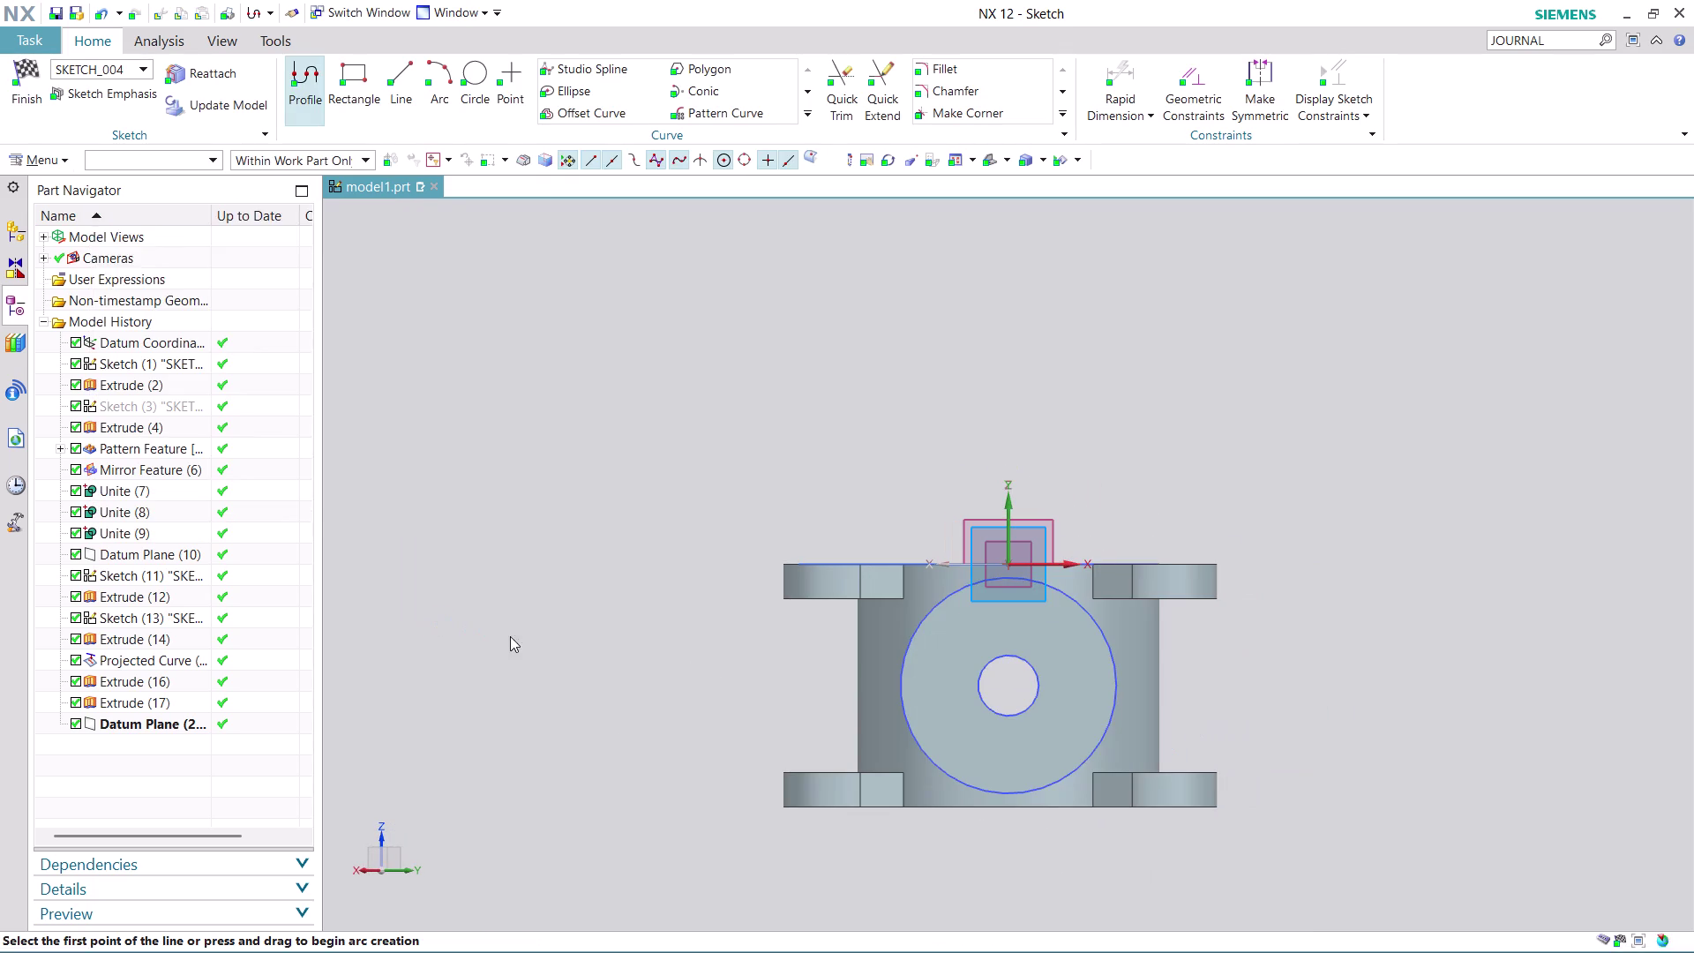
Draw a 75 mm diameter circle centred on the side boss hole and finish Sketch (19).
scroll(up, 3)
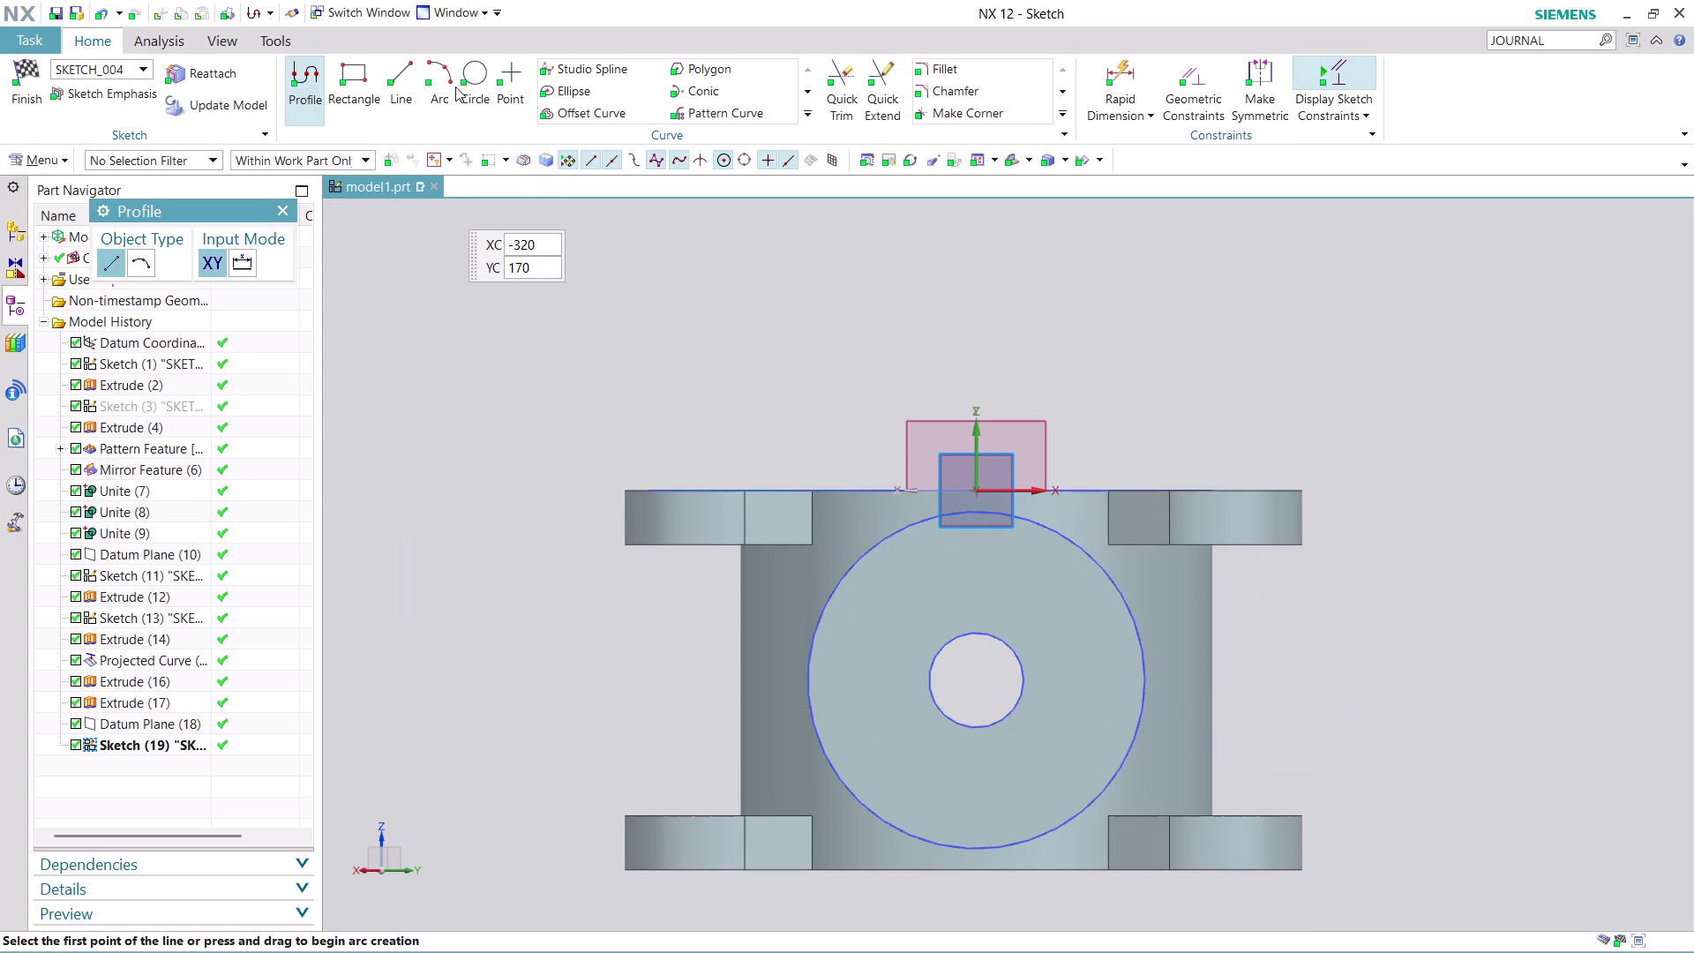
click(473, 74)
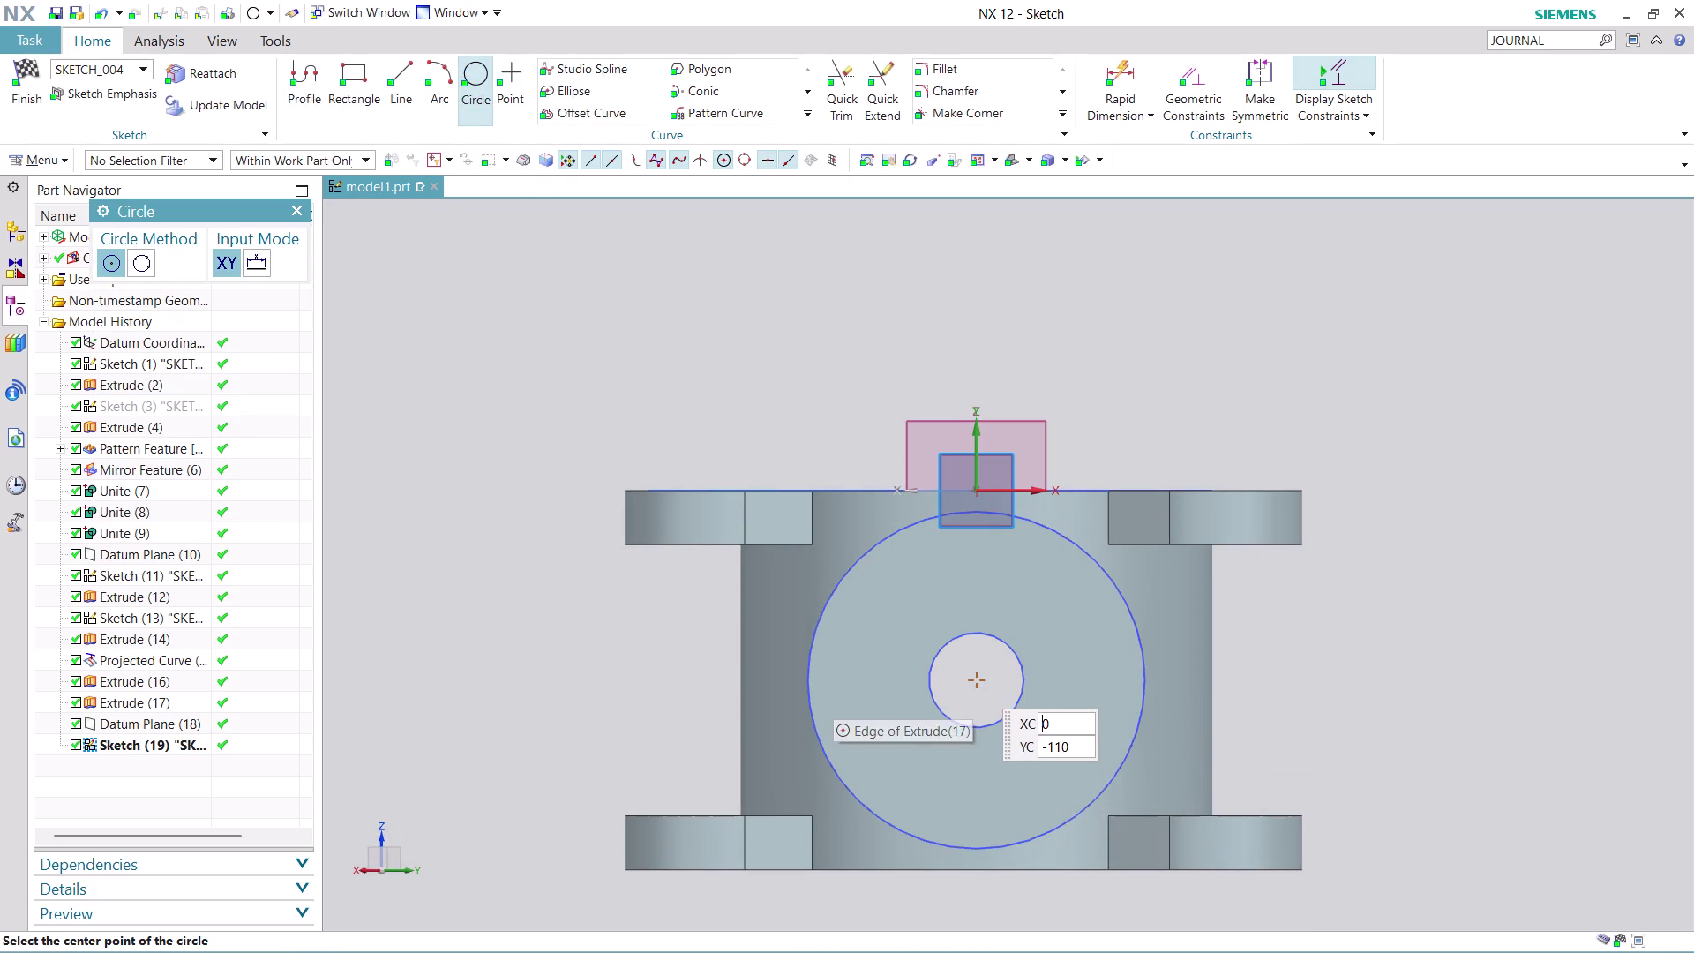
click(977, 677)
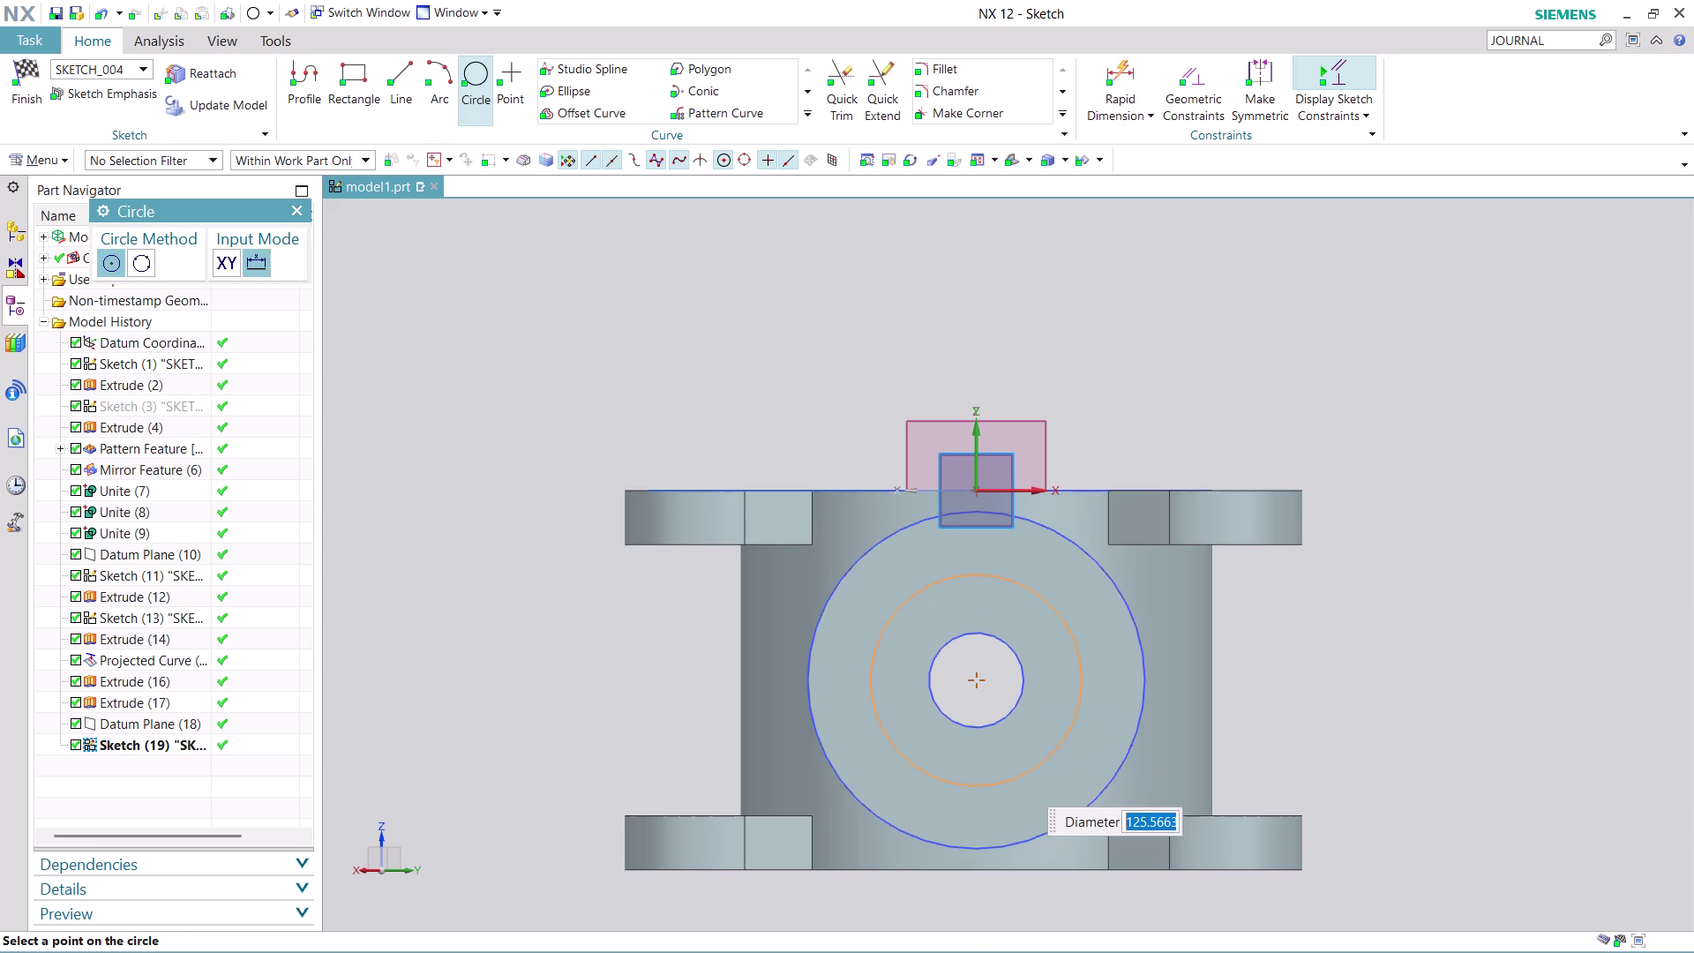
text(75)
key(Return)
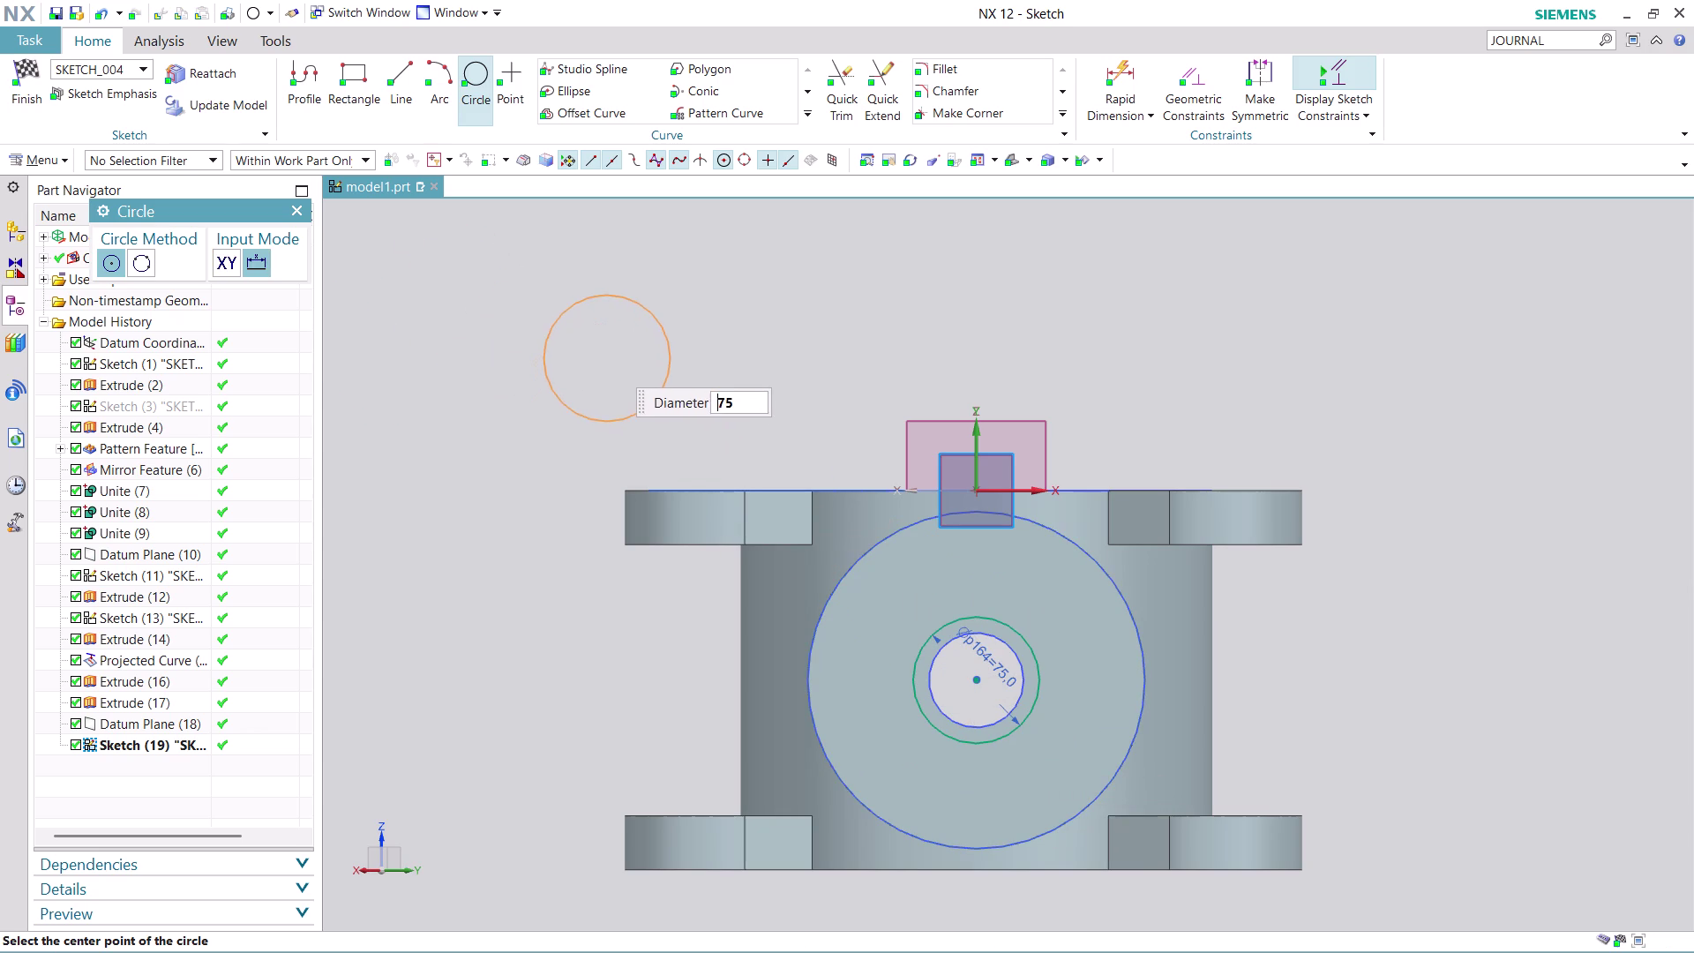
key(Escape)
key(Escape)
click(17, 95)
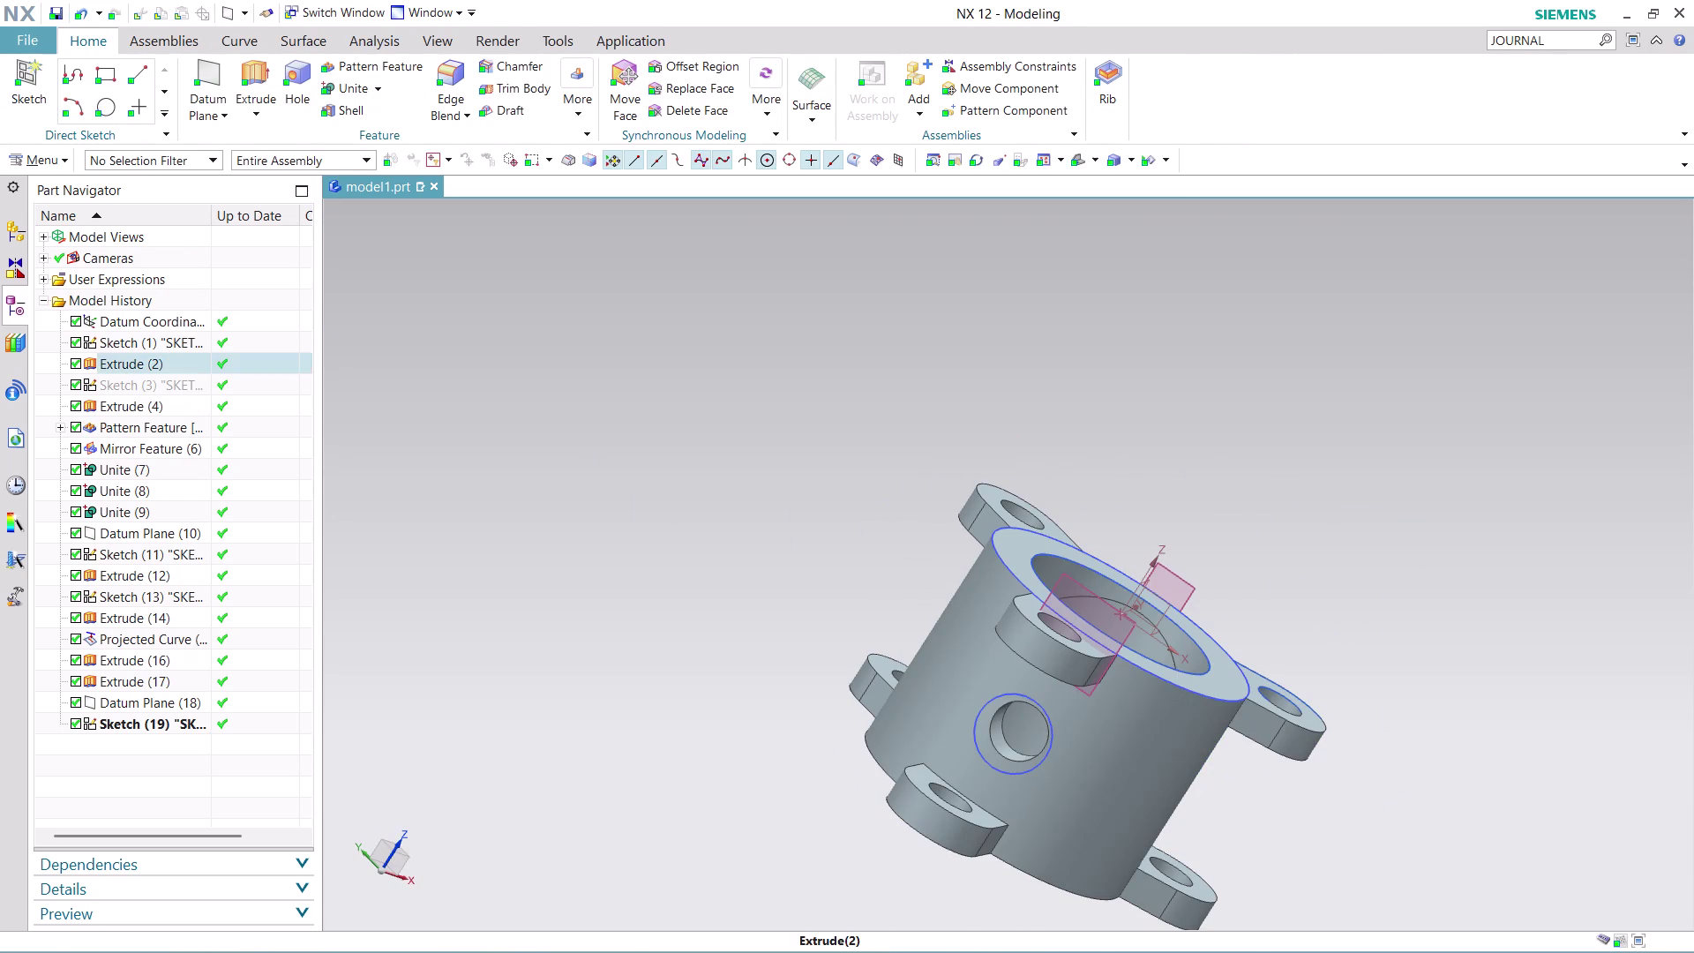
Start an Extrude using the new 75 mm sketch circle as its section.
scroll(up, 3)
middle_drag(1272, 809, 1185, 768)
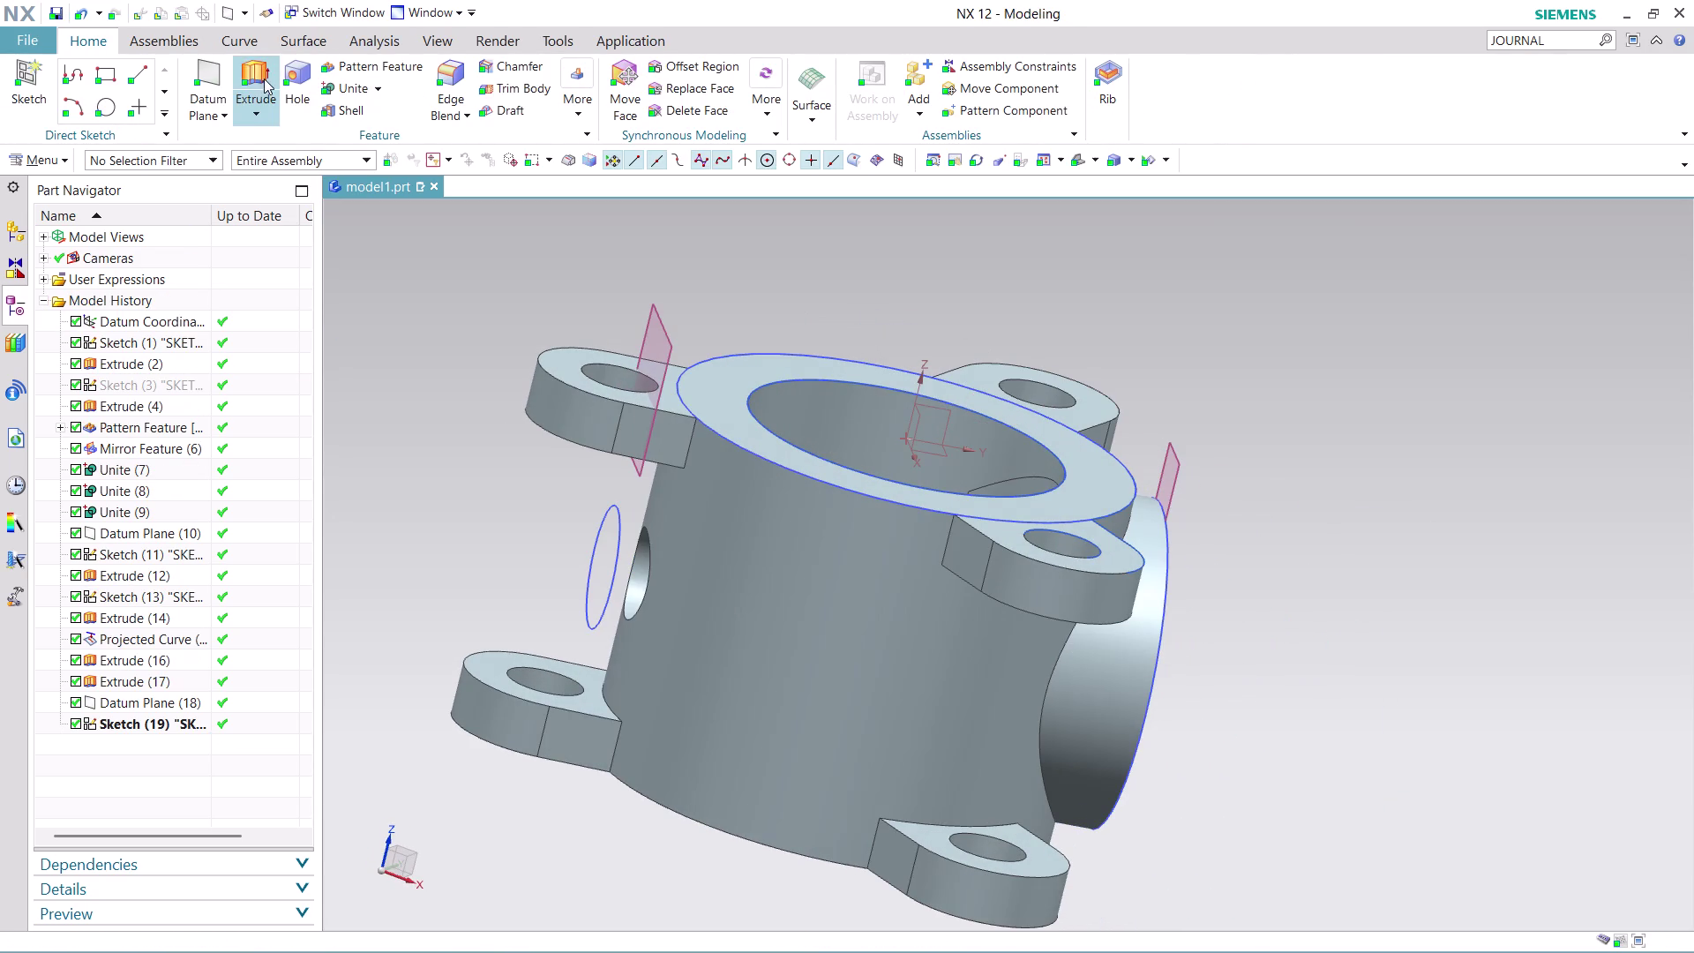
click(243, 65)
click(613, 569)
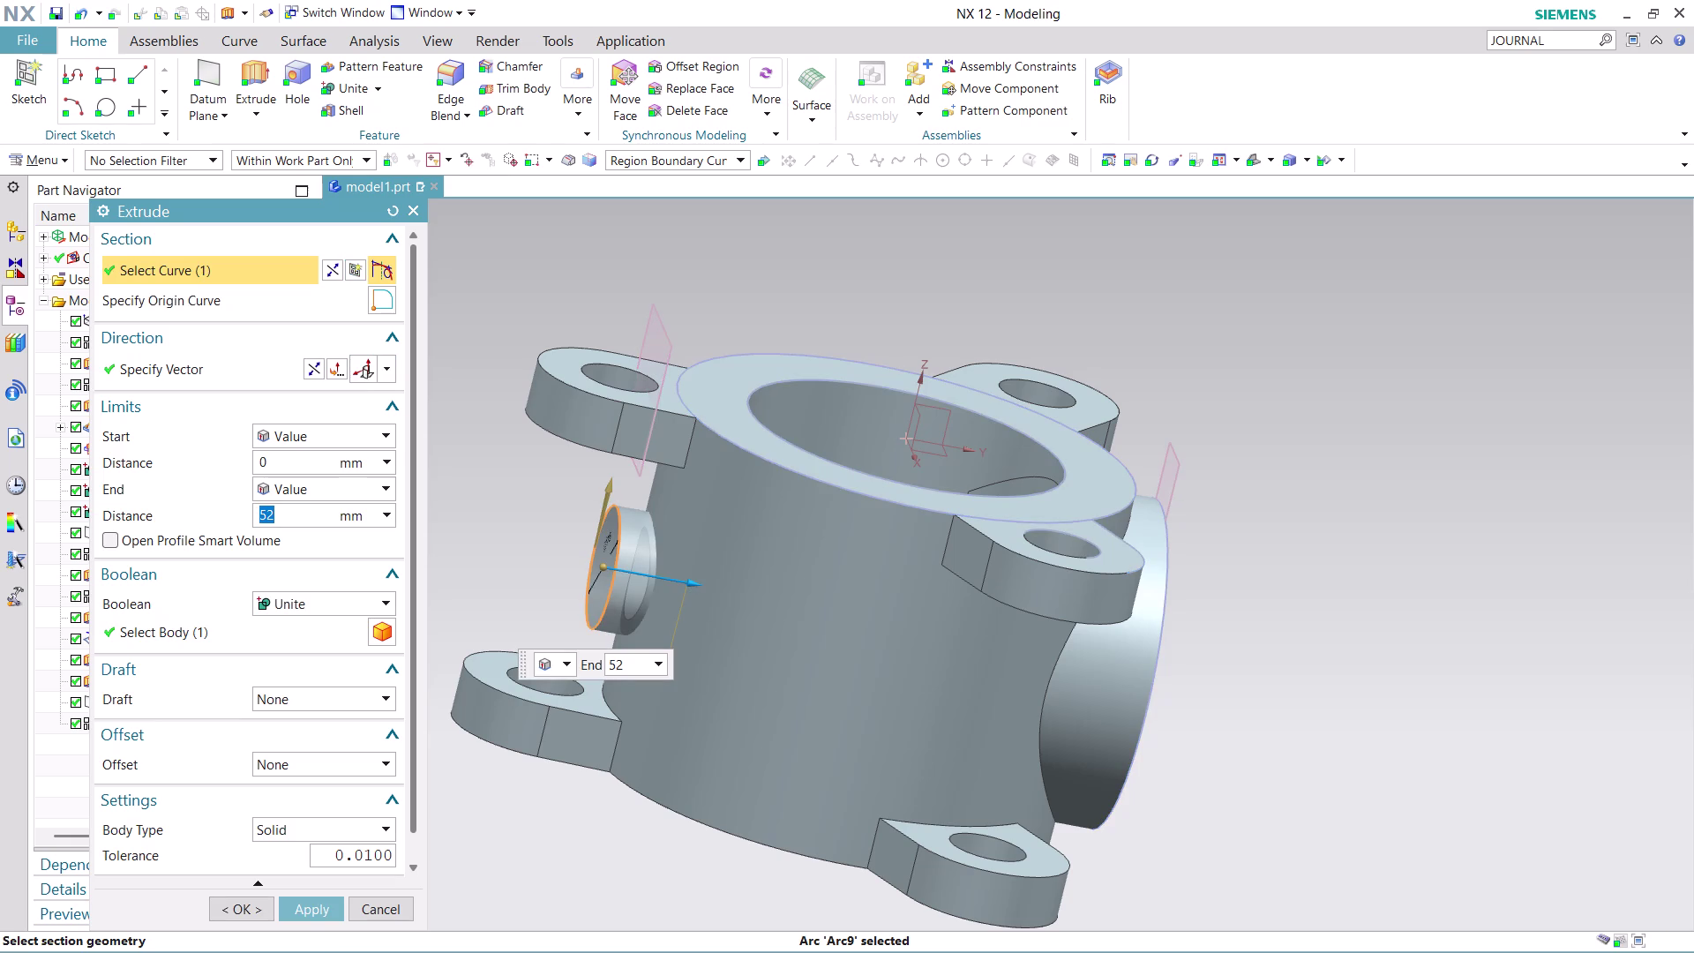
Try extruding the circle 15 mm, dismissing the tool-body-outside-target error twice.
text(15)
scroll(down, 3)
middle_drag(724, 280, 667, 334)
middle_click(667, 333)
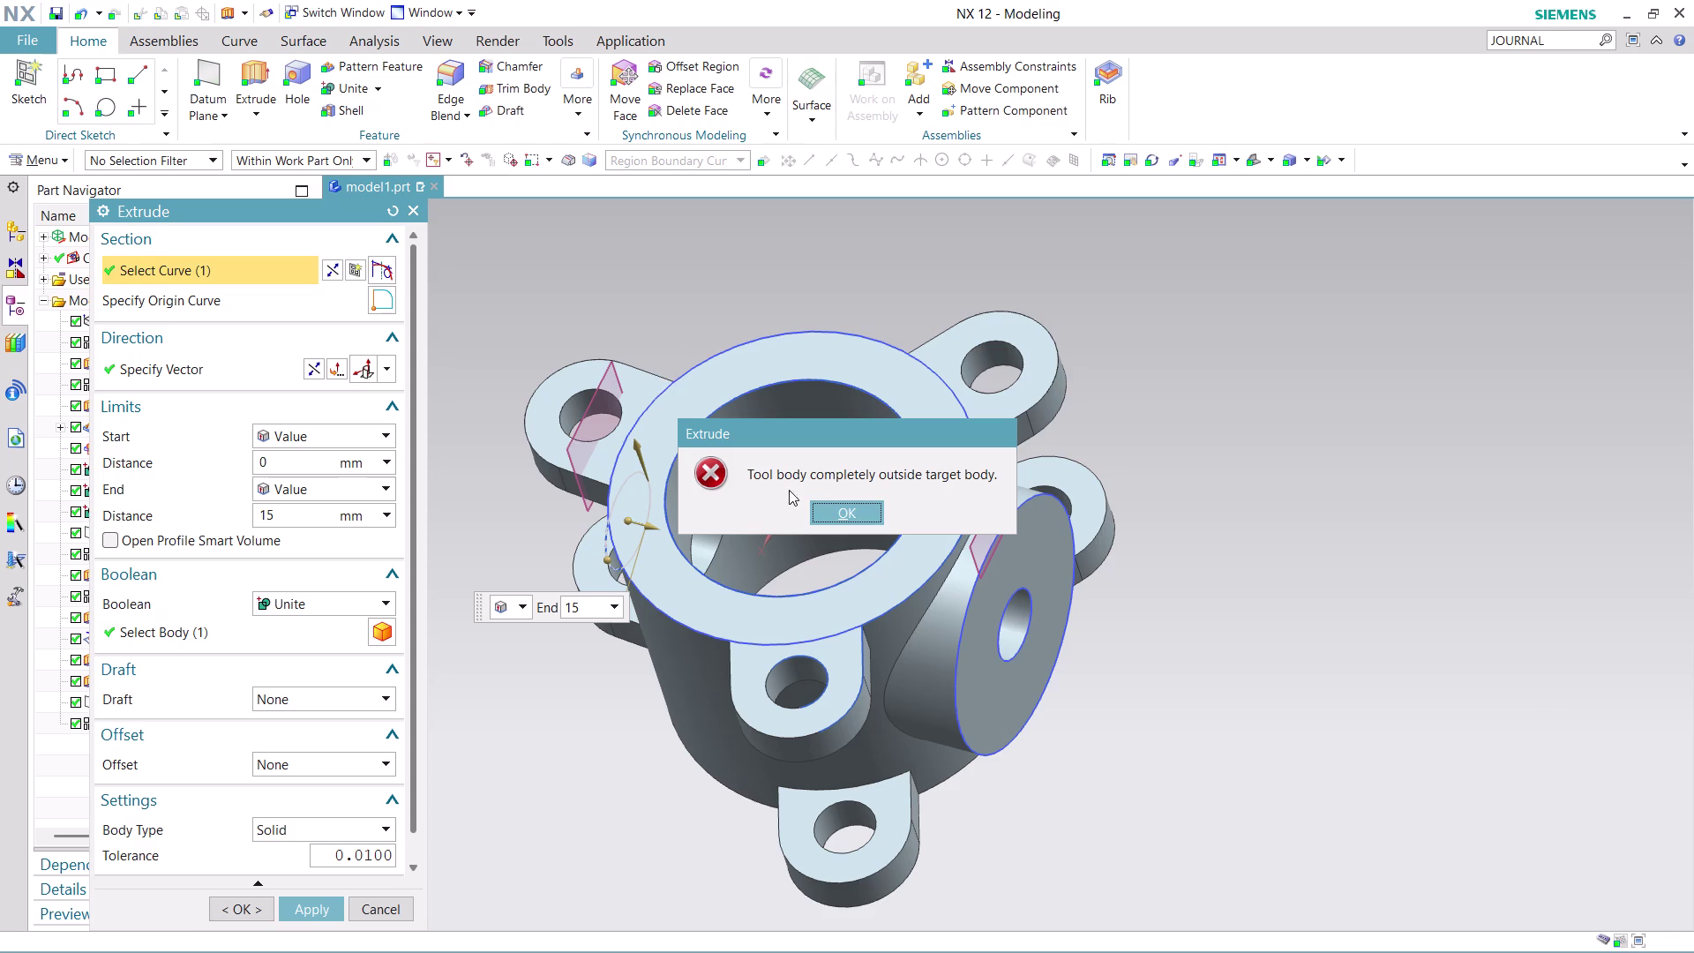
click(842, 513)
middle_drag(1133, 418, 1153, 372)
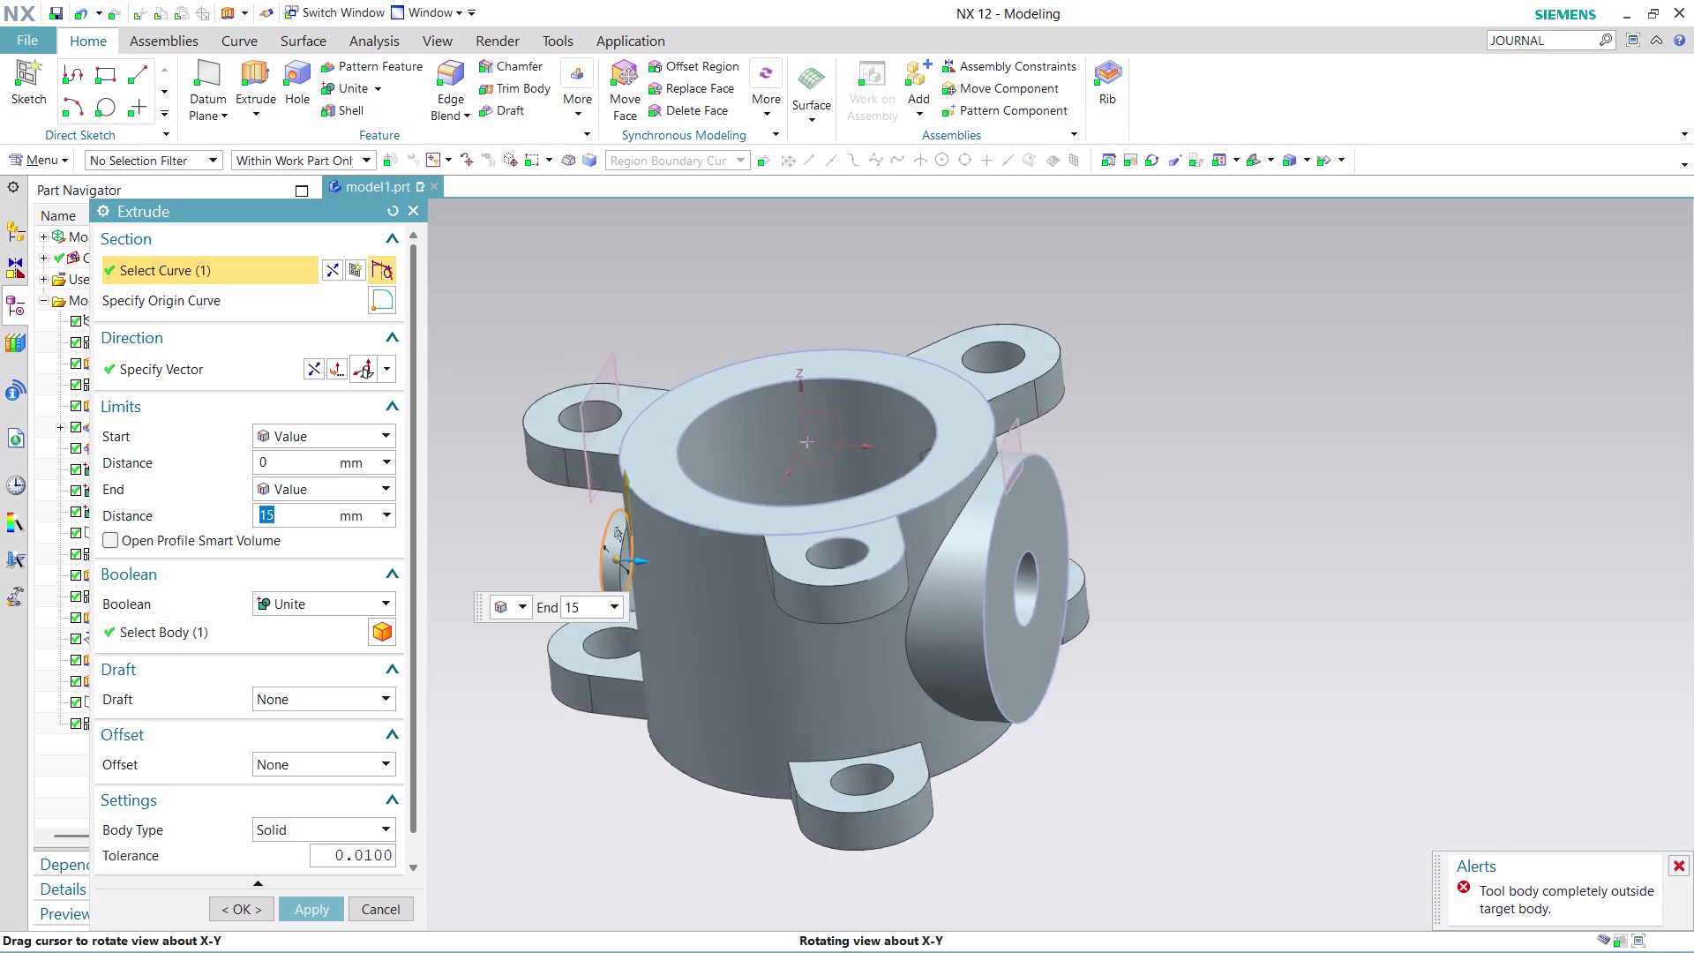
middle_drag(1153, 372, 1184, 344)
middle_click(1184, 345)
scroll(up, 3)
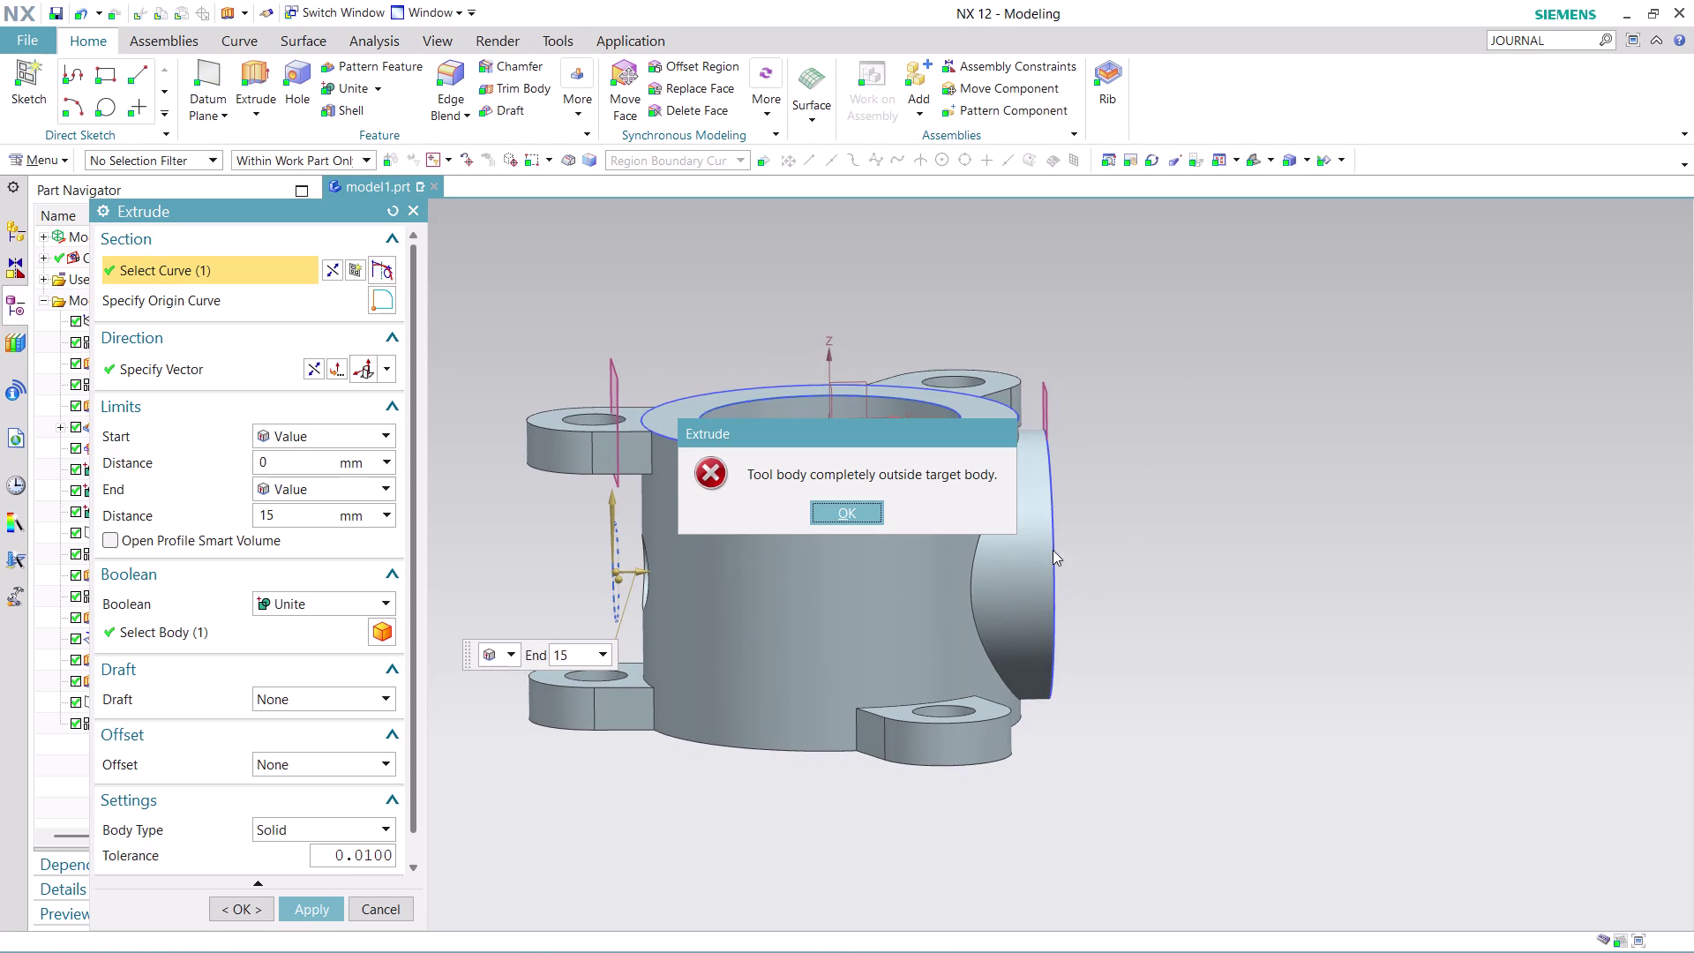
click(836, 511)
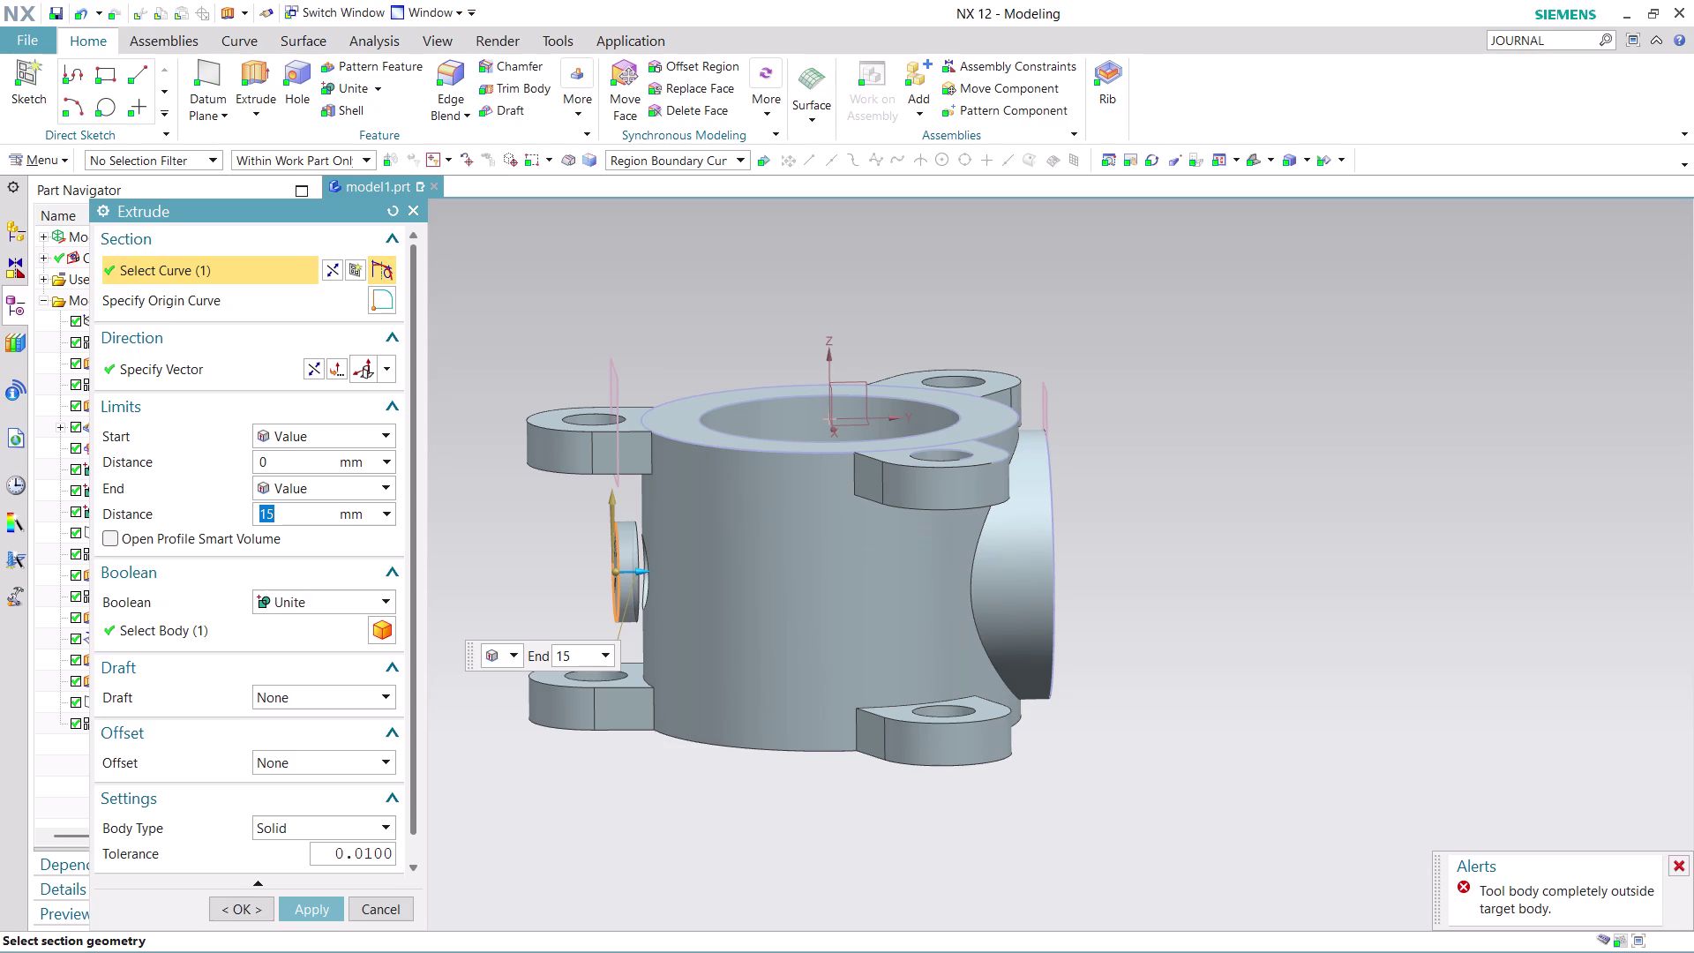
Change the End distance to 25 mm and apply the extrusion.
double_click(293, 511)
text(25)
click(318, 898)
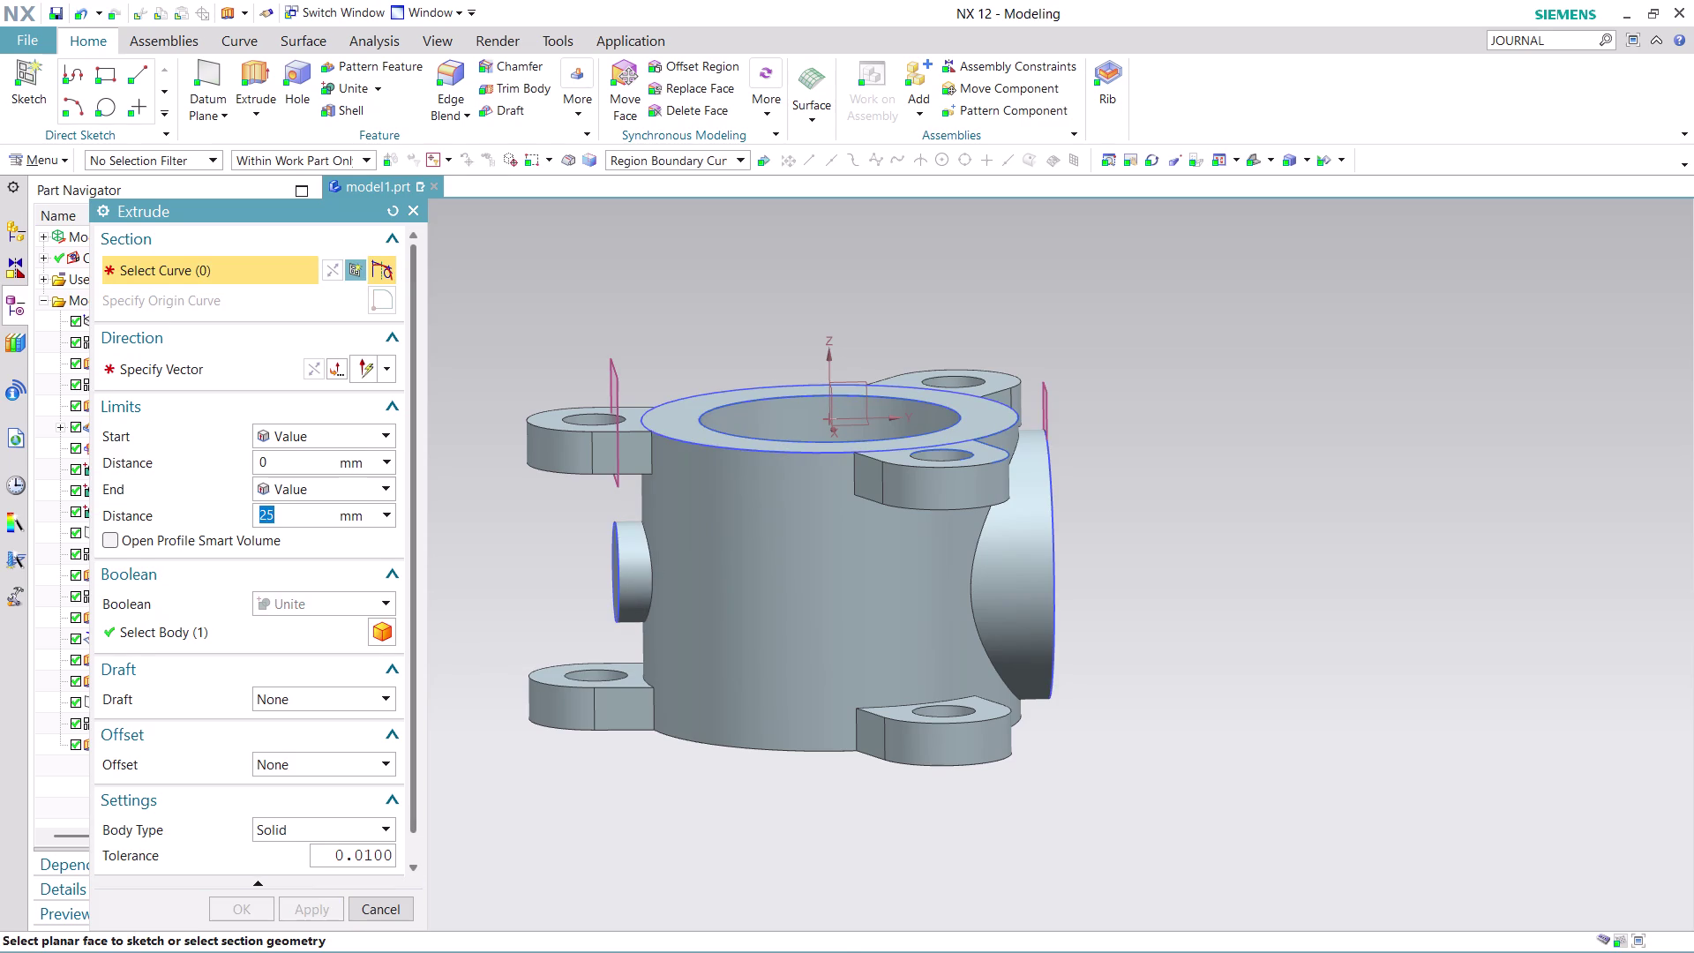
Orbit around the housing to check the new side boss, then cancel the Extrude dialog.
middle_drag(808, 293, 785, 325)
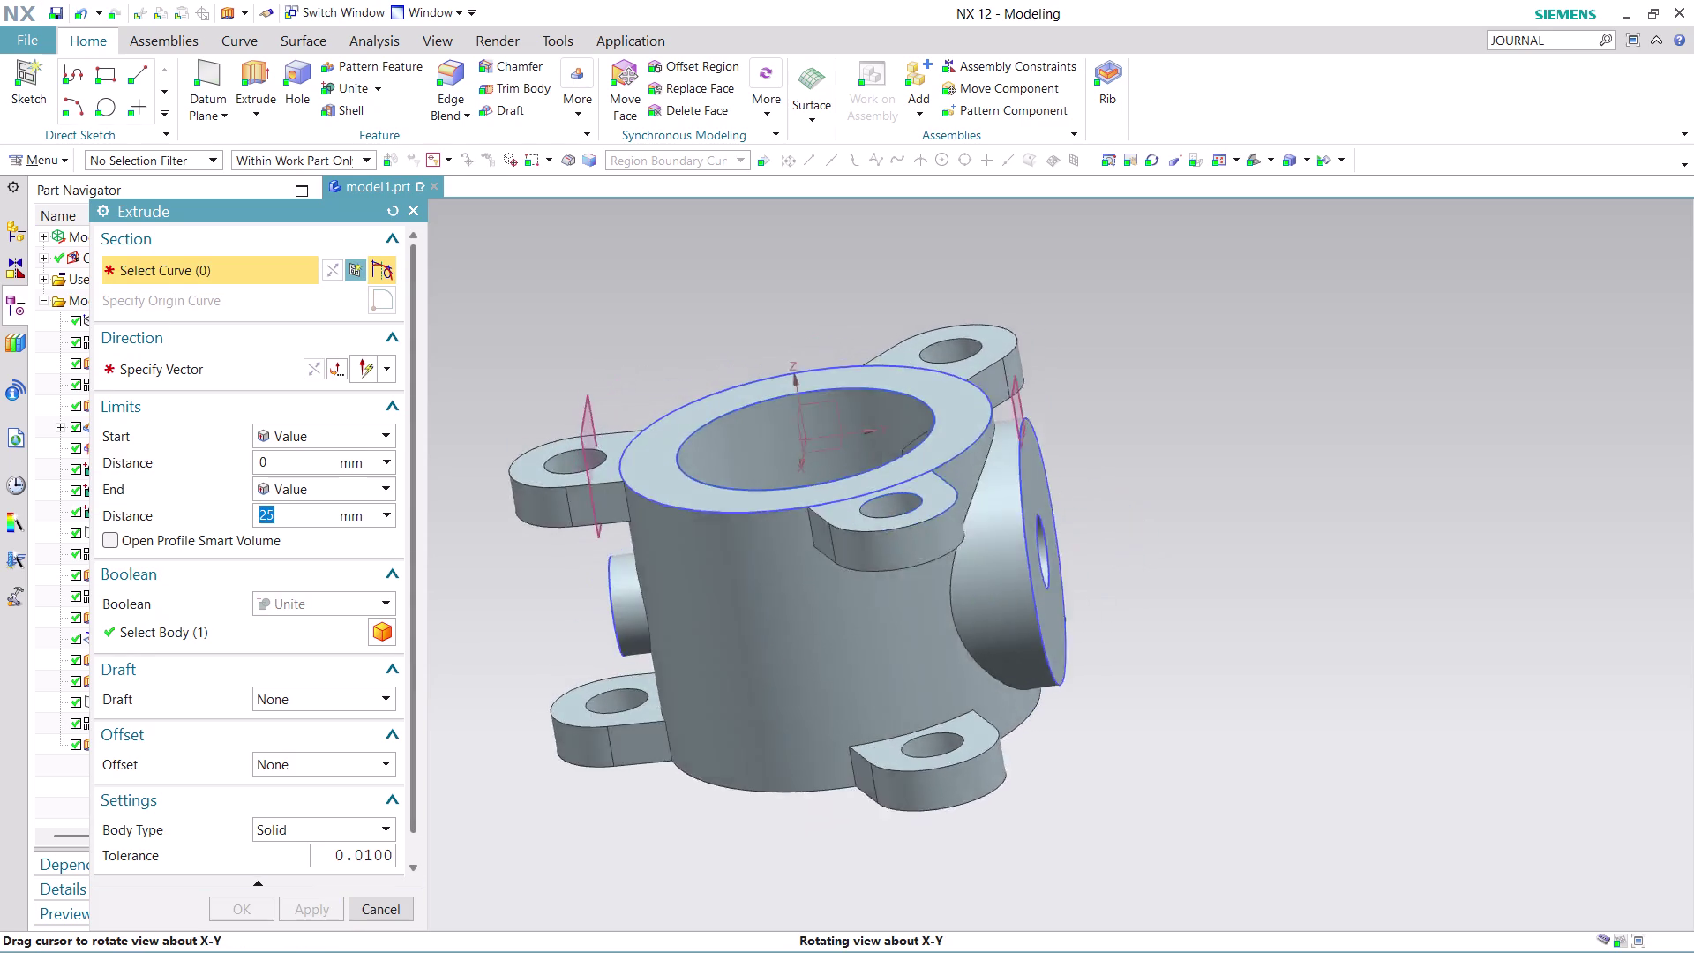
middle_drag(785, 324, 860, 248)
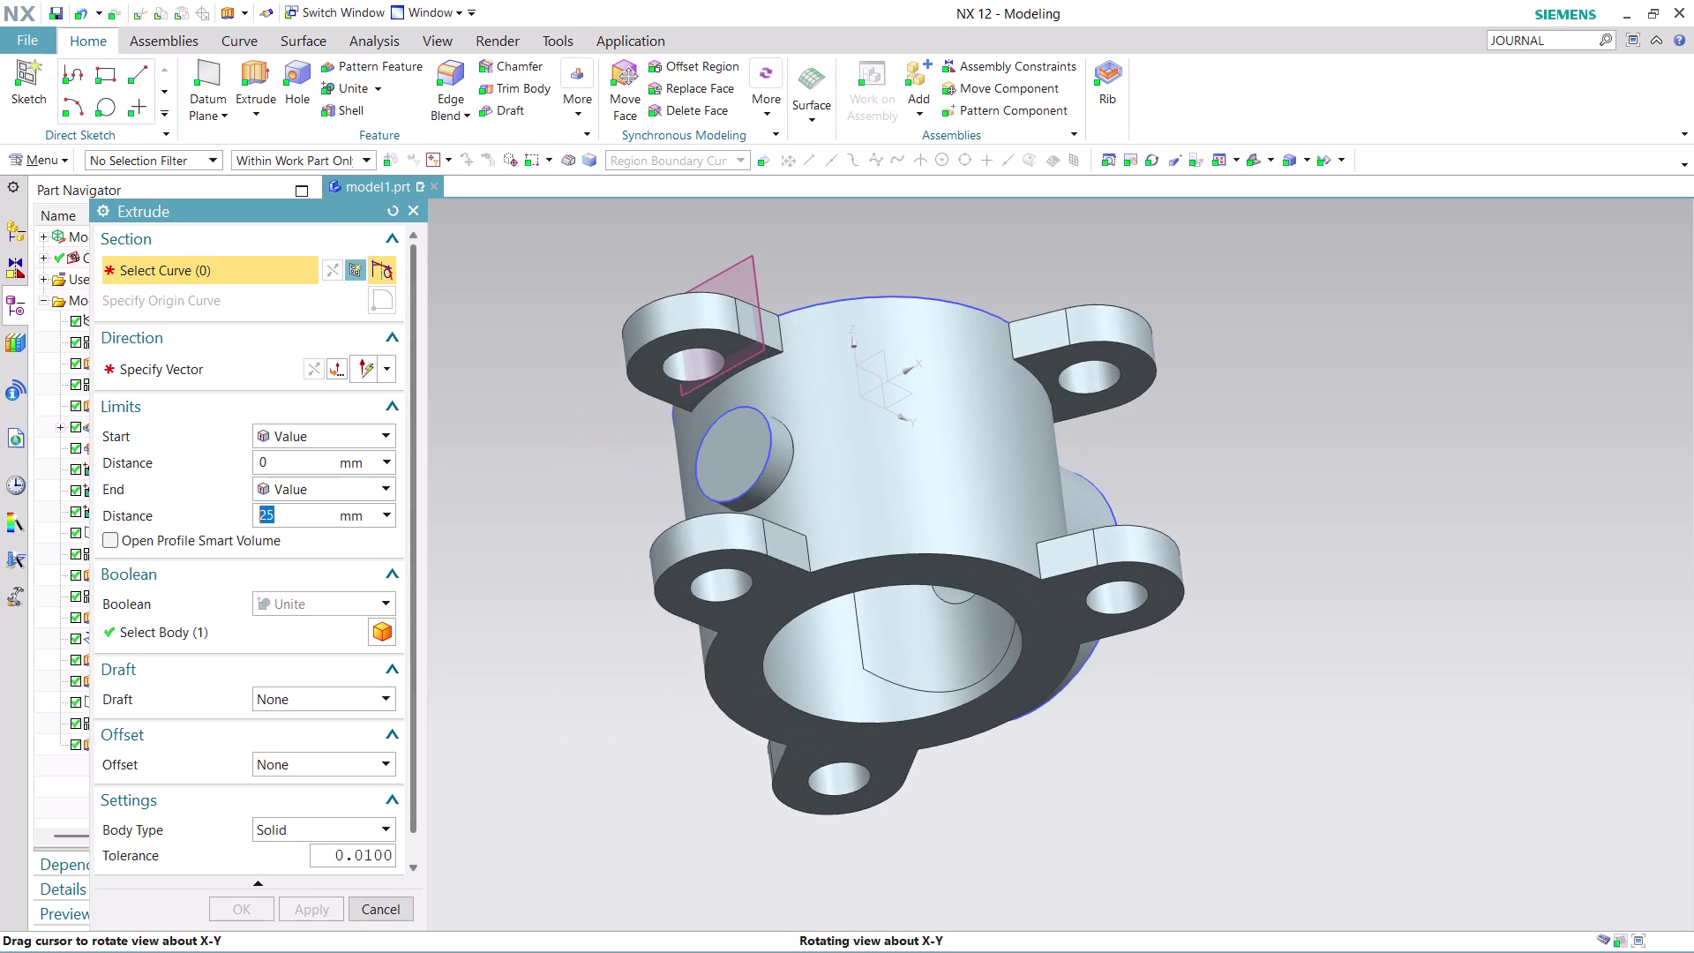
middle_drag(859, 248, 704, 341)
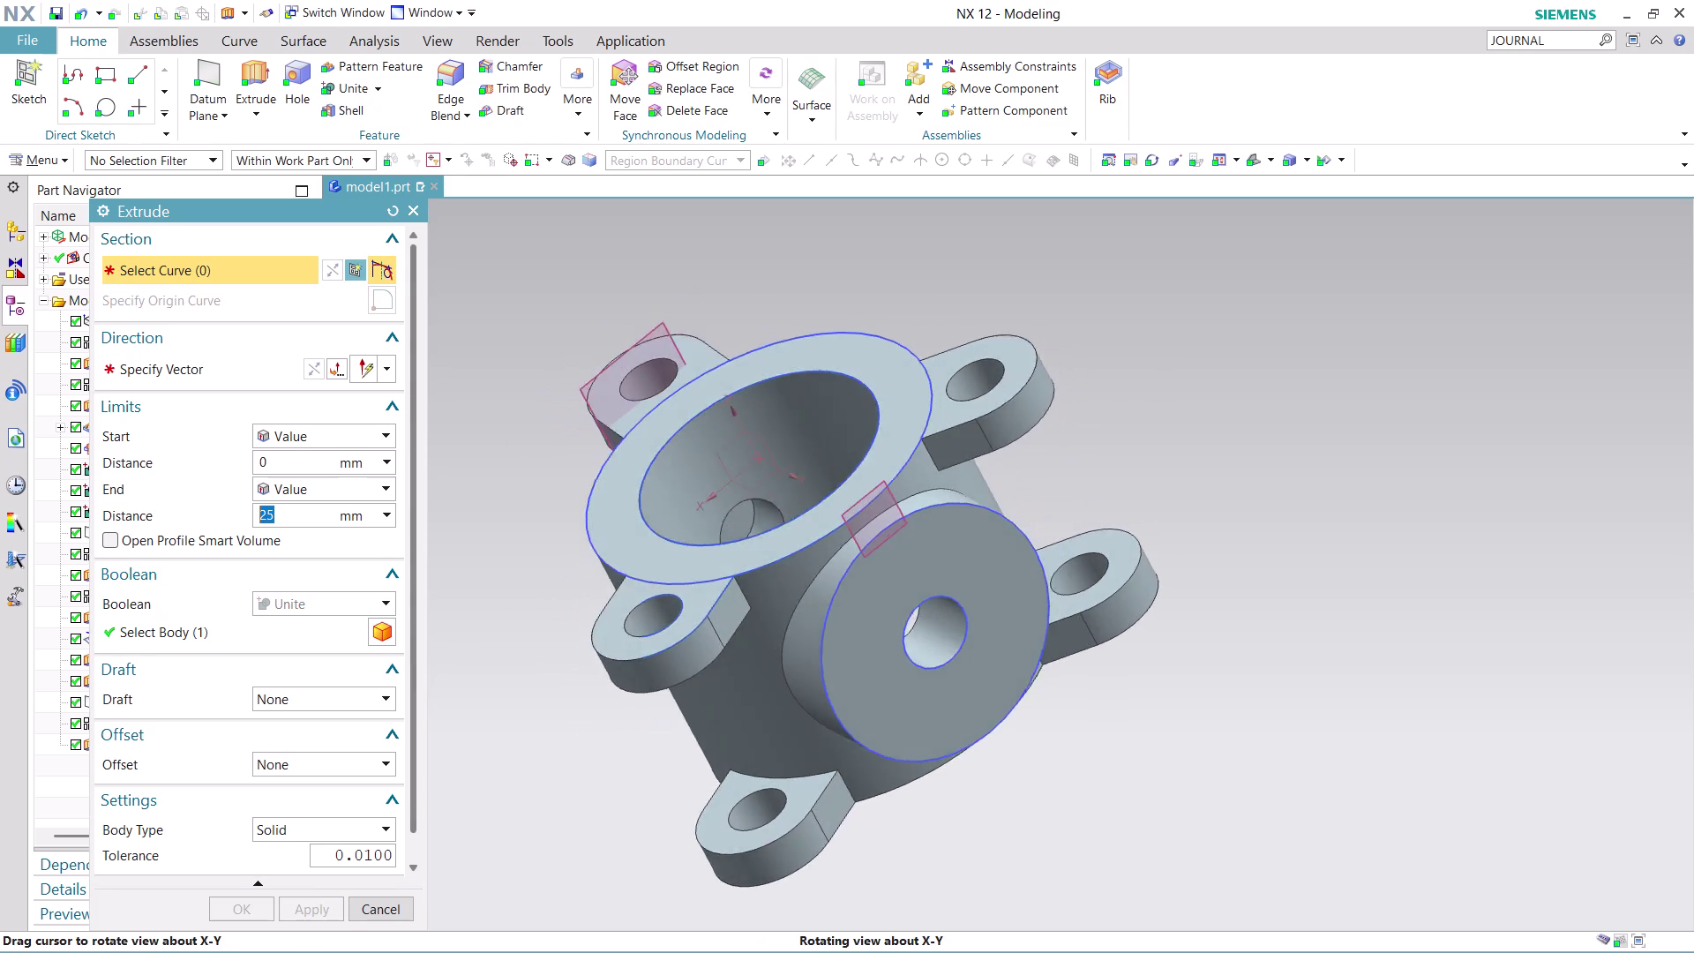
middle_drag(704, 340, 685, 343)
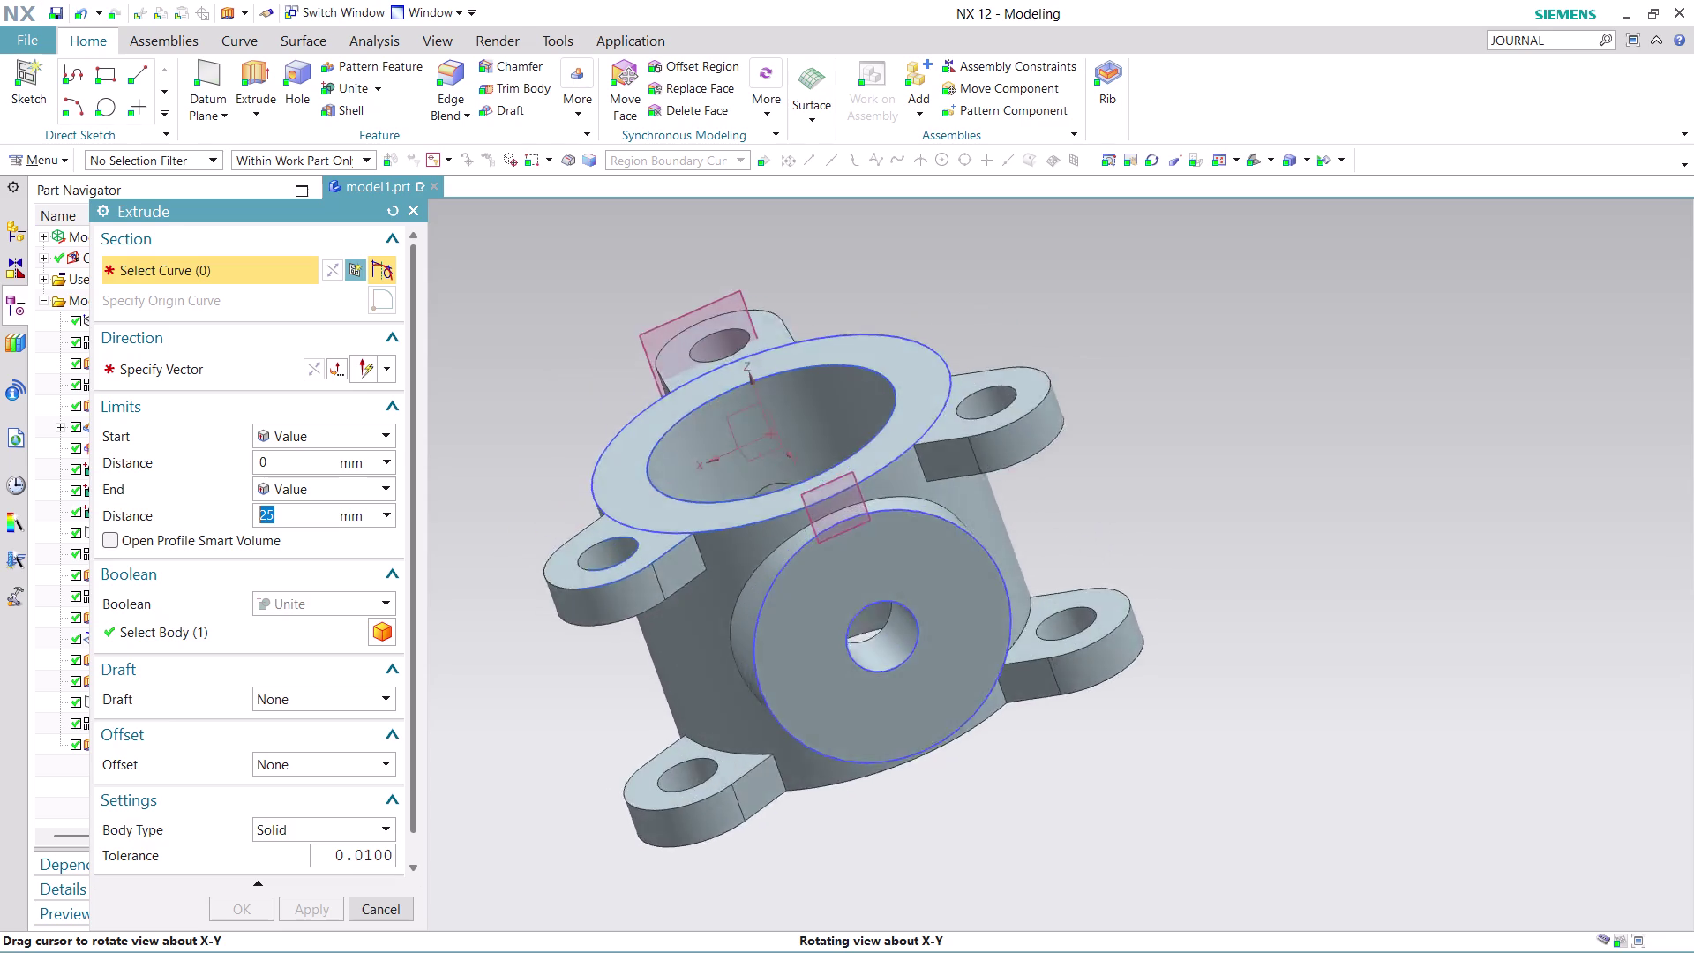
middle_drag(685, 343, 712, 371)
scroll(down, 3)
middle_drag(1152, 470, 1137, 461)
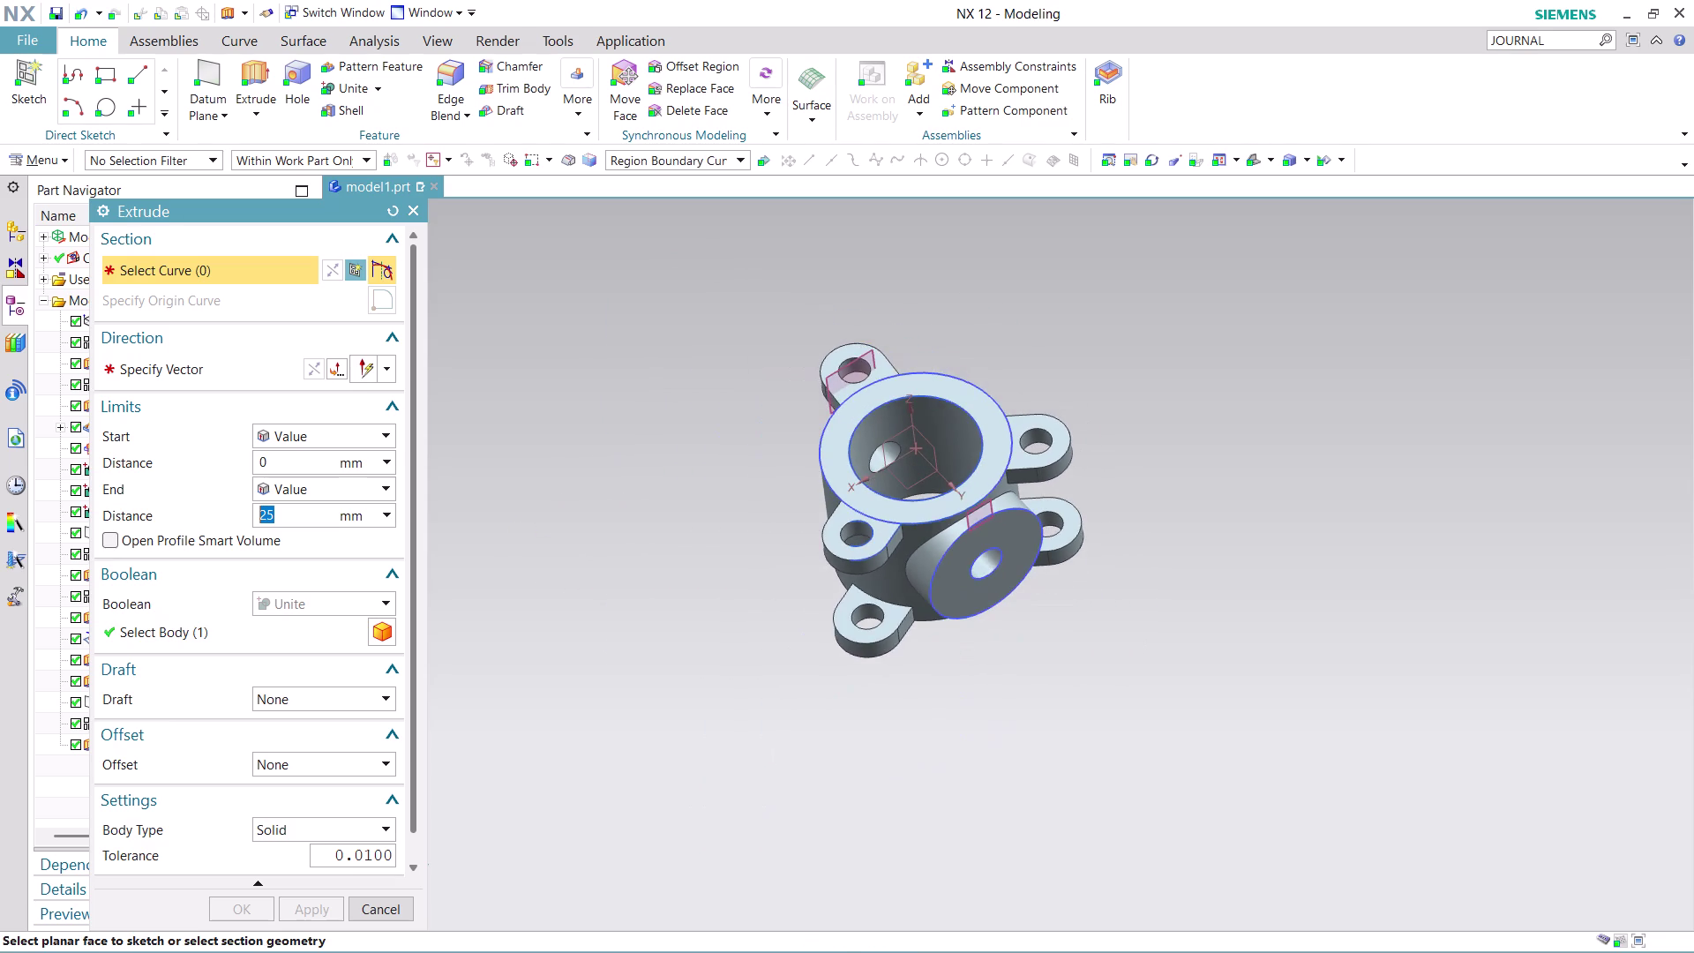
middle_drag(1138, 462, 912, 487)
scroll(up, 3)
scroll(up, 3)
scroll(down, 3)
scroll(up, 3)
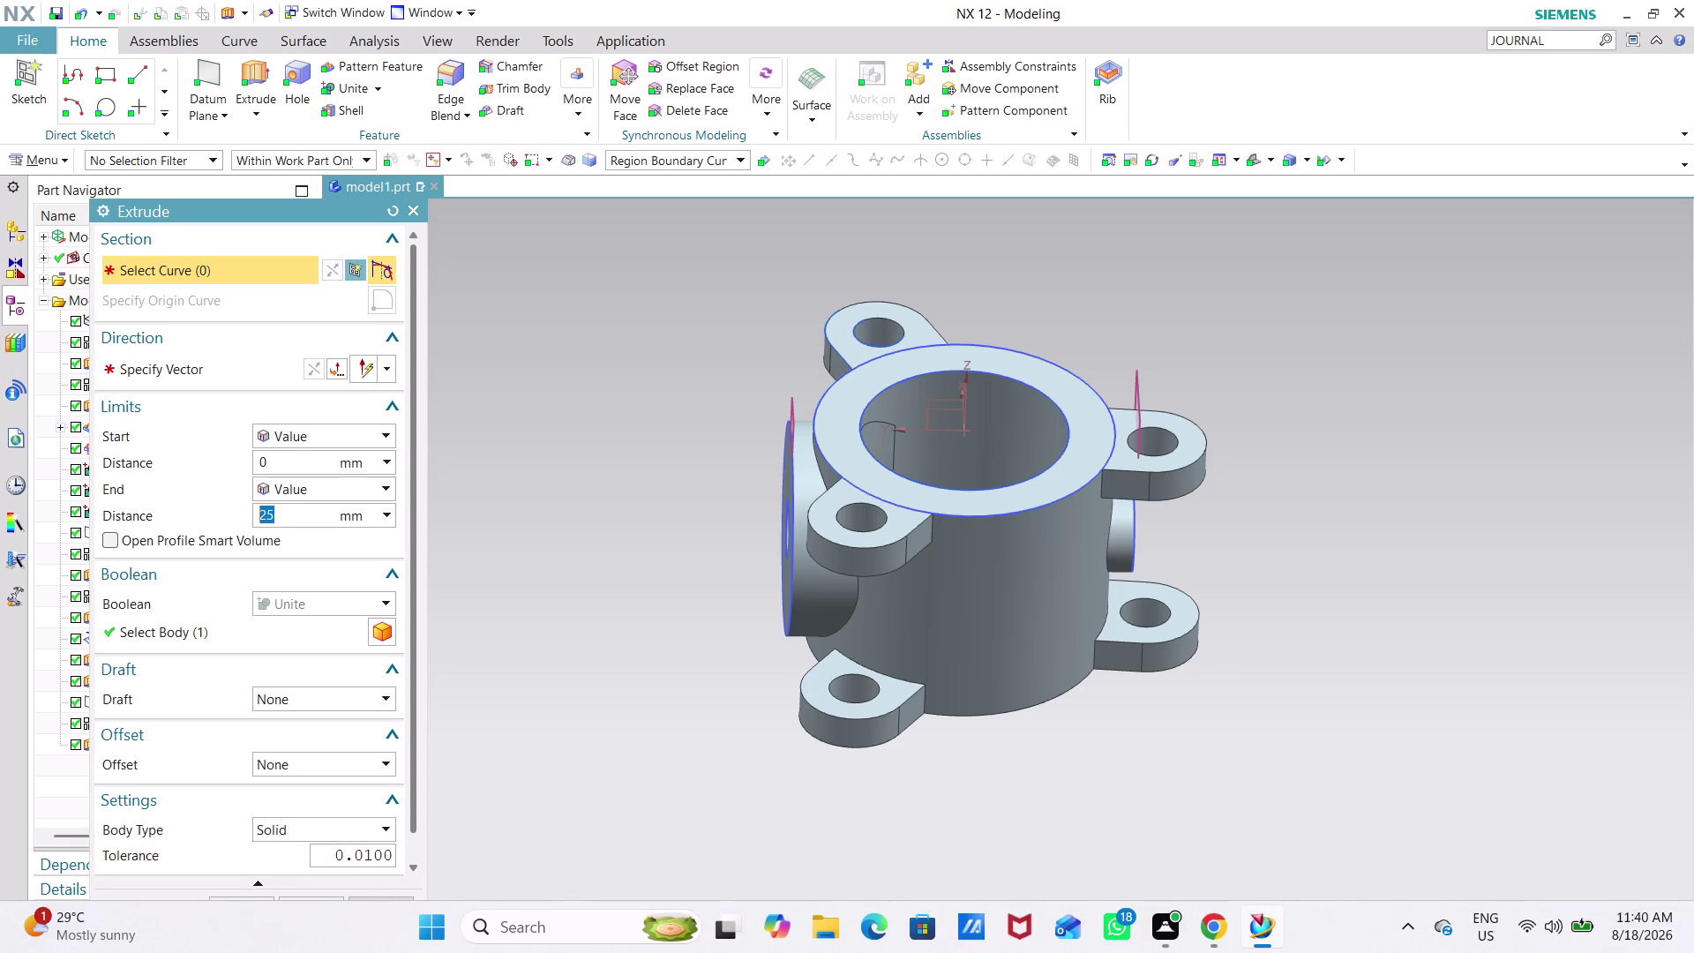
click(399, 915)
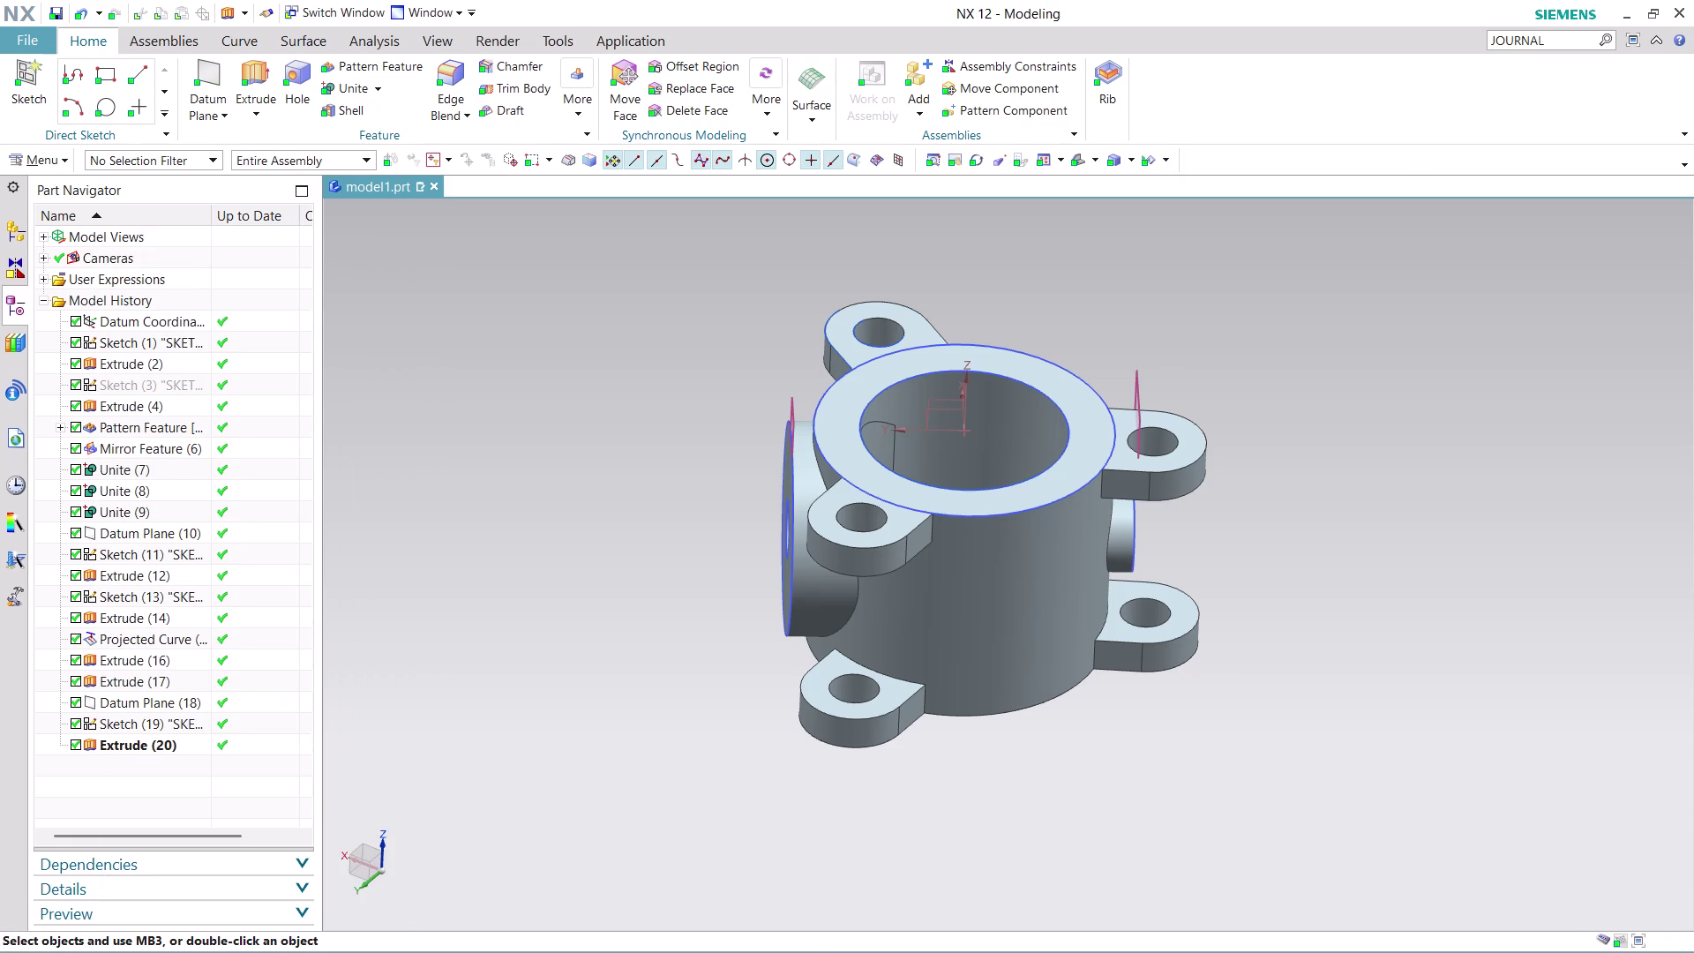